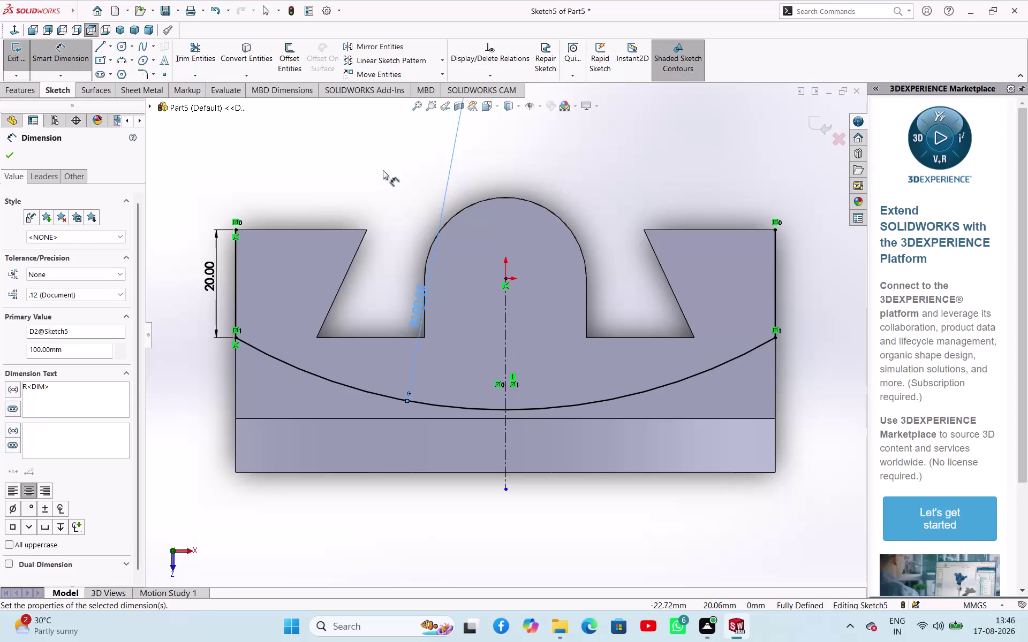
Finish placing the R100 radius dimension on the arc.
click(383, 171)
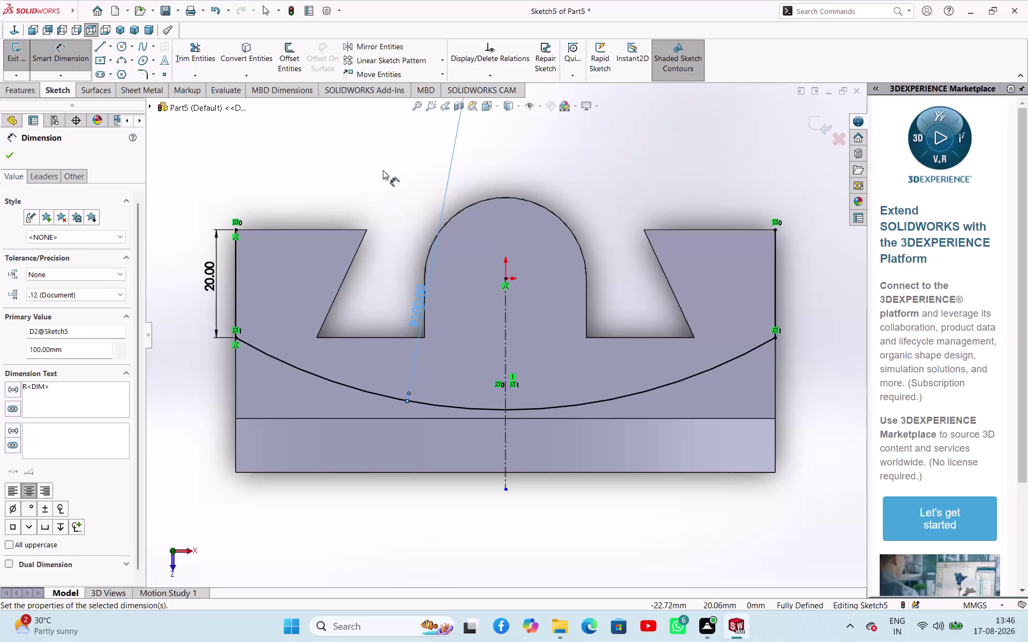
right_click(383, 170)
click(392, 201)
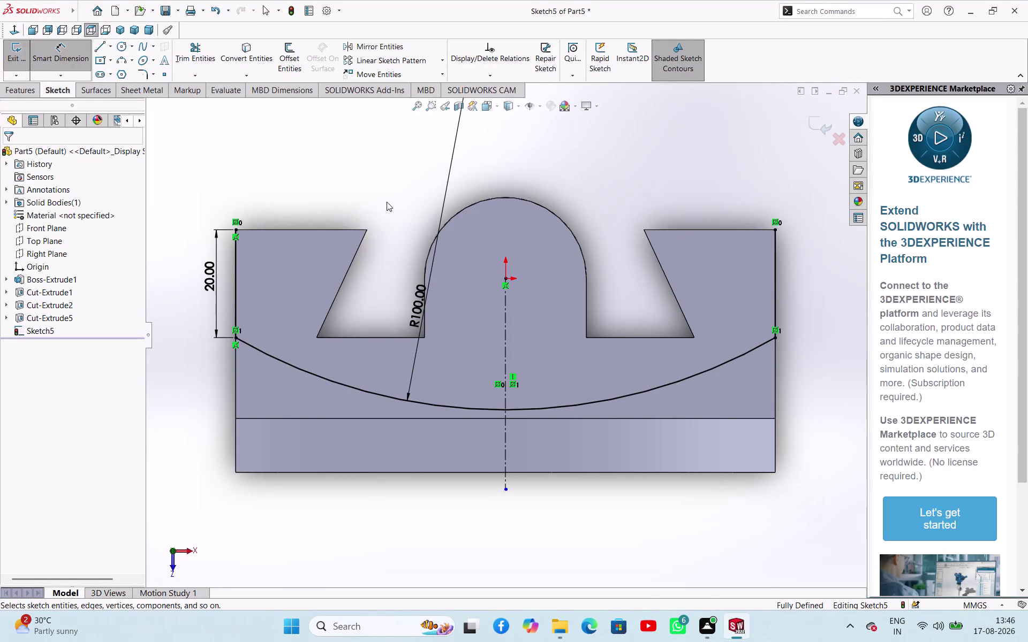
Delete the left and right 20 mm vertical side lines from the arc sketch.
click(233, 262)
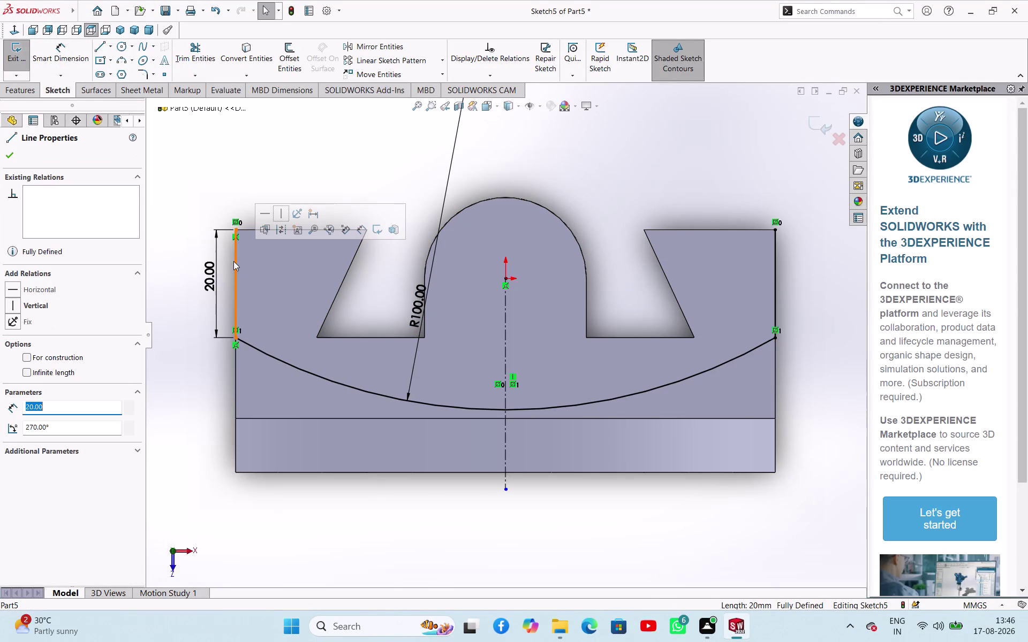
key(Delete)
key(Return)
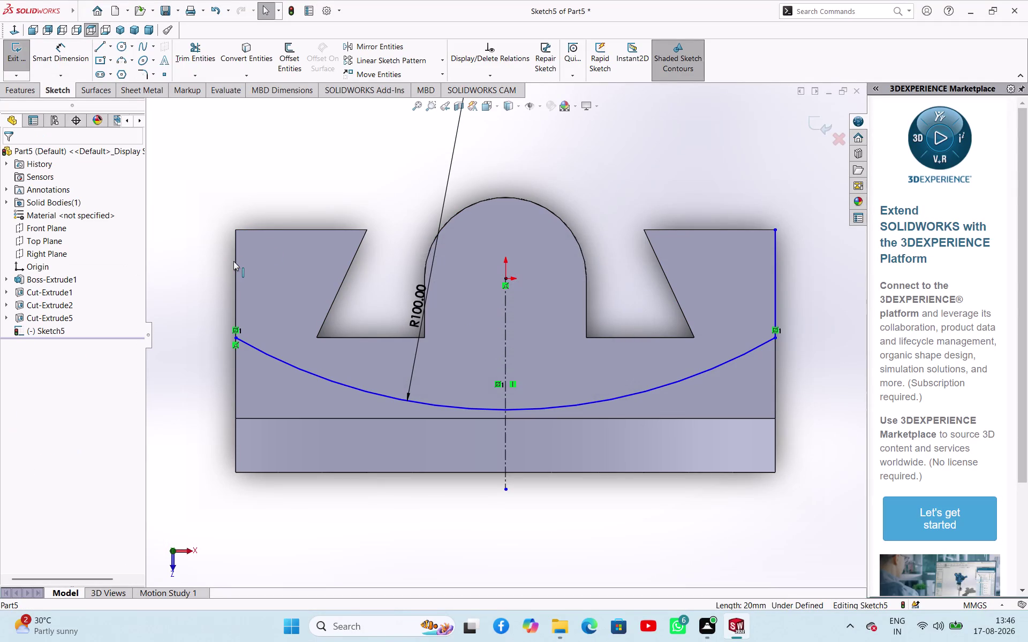
click(776, 296)
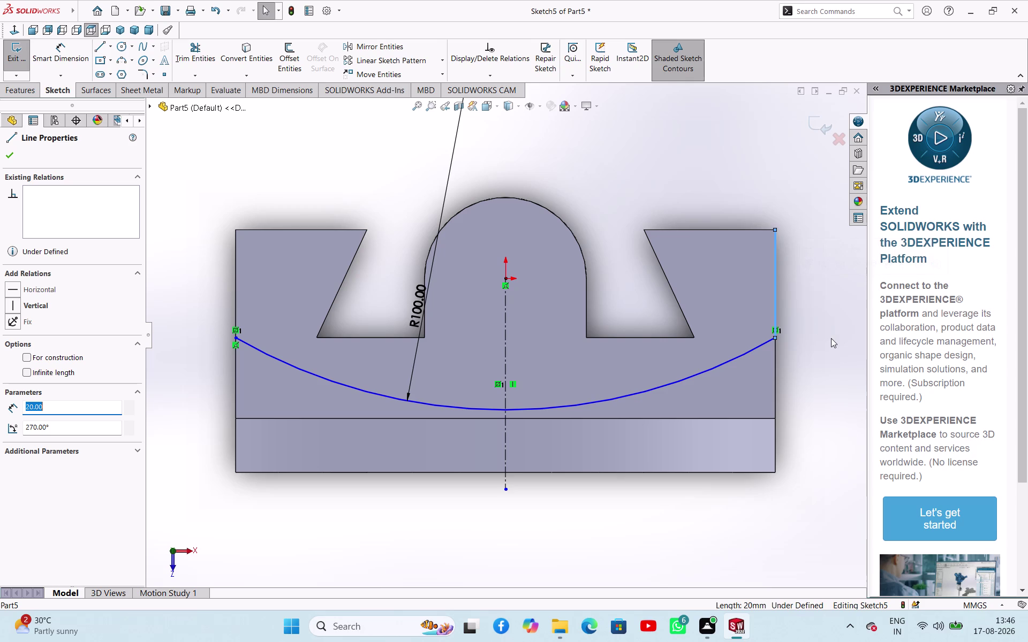
key(Delete)
key(Return)
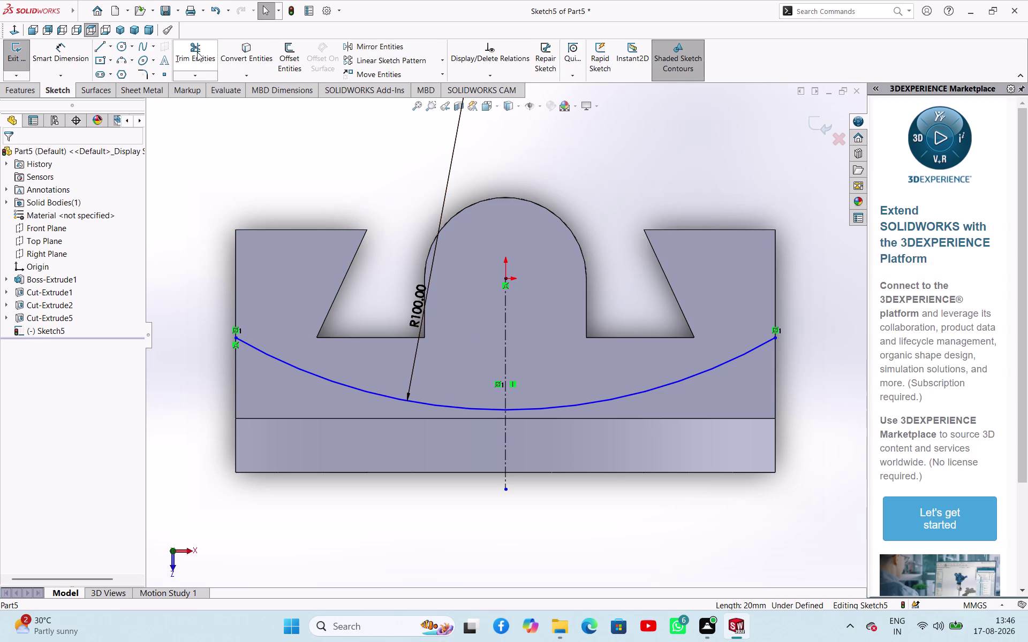
click(188, 66)
click(248, 55)
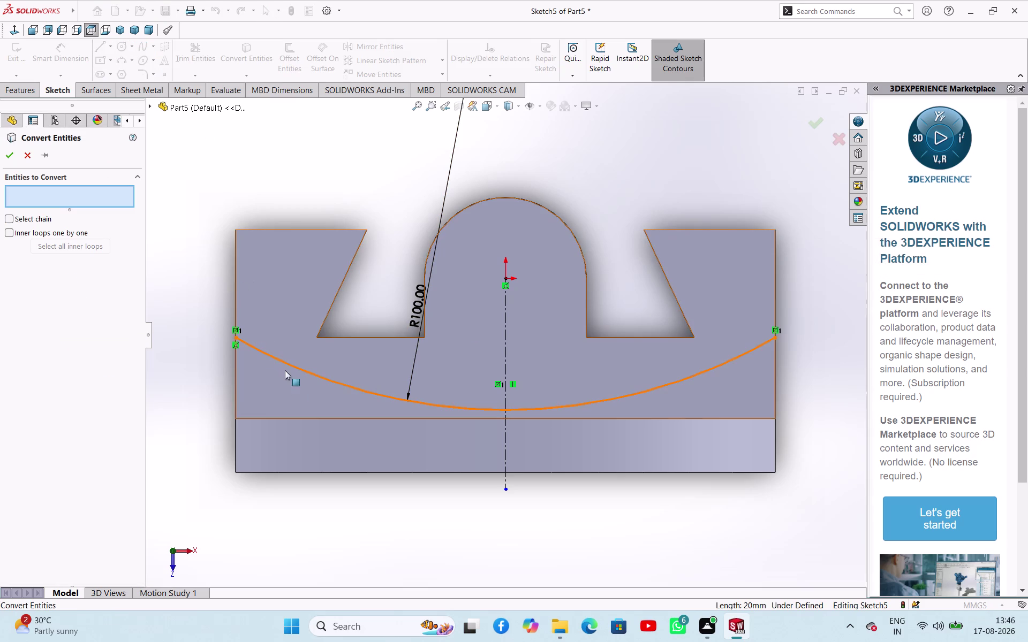
Convert the part's bottom, left and right edges into sketch lines.
click(300, 419)
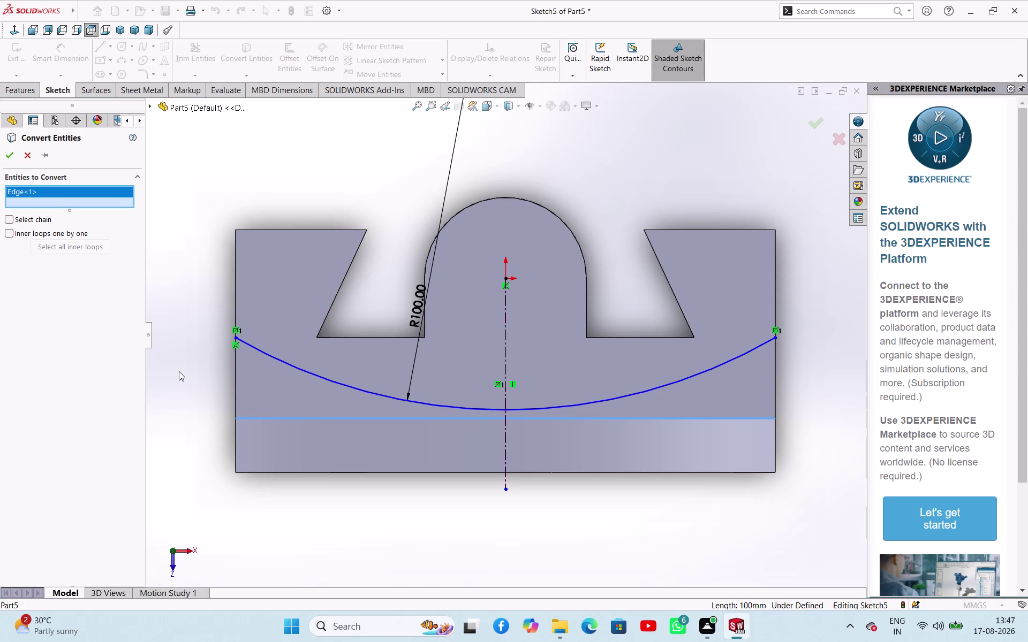
click(237, 388)
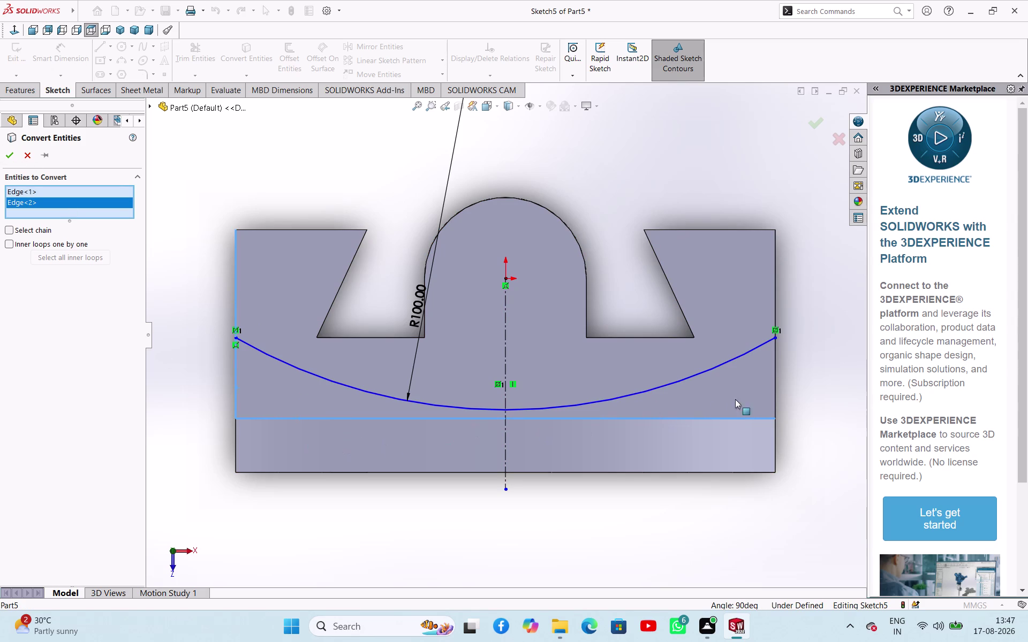
click(776, 394)
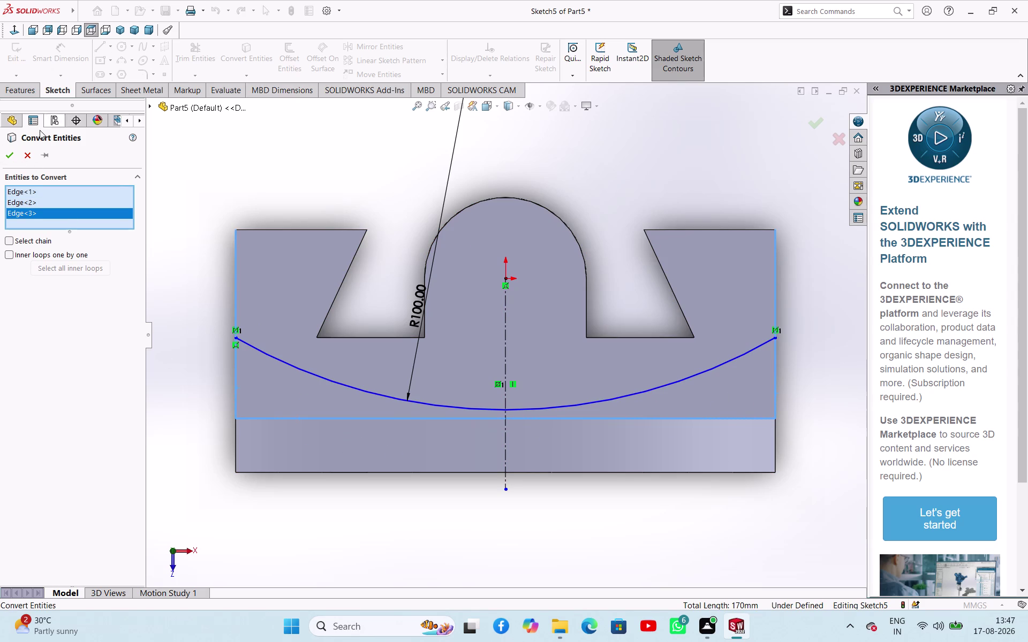
click(16, 159)
Trim the side lines above the R100 arc and exit the sketch.
click(200, 57)
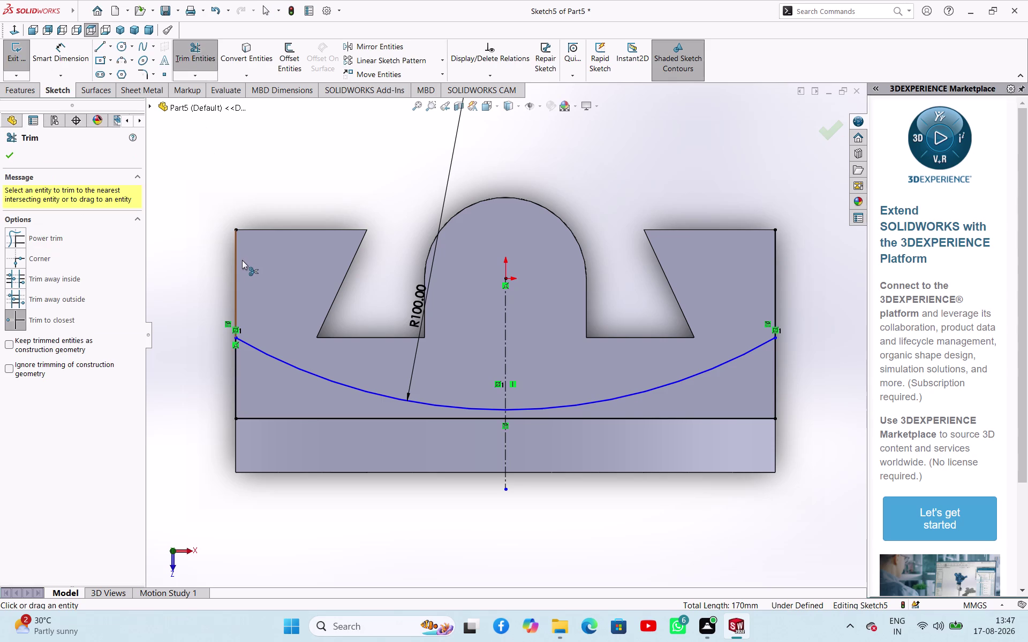
click(234, 260)
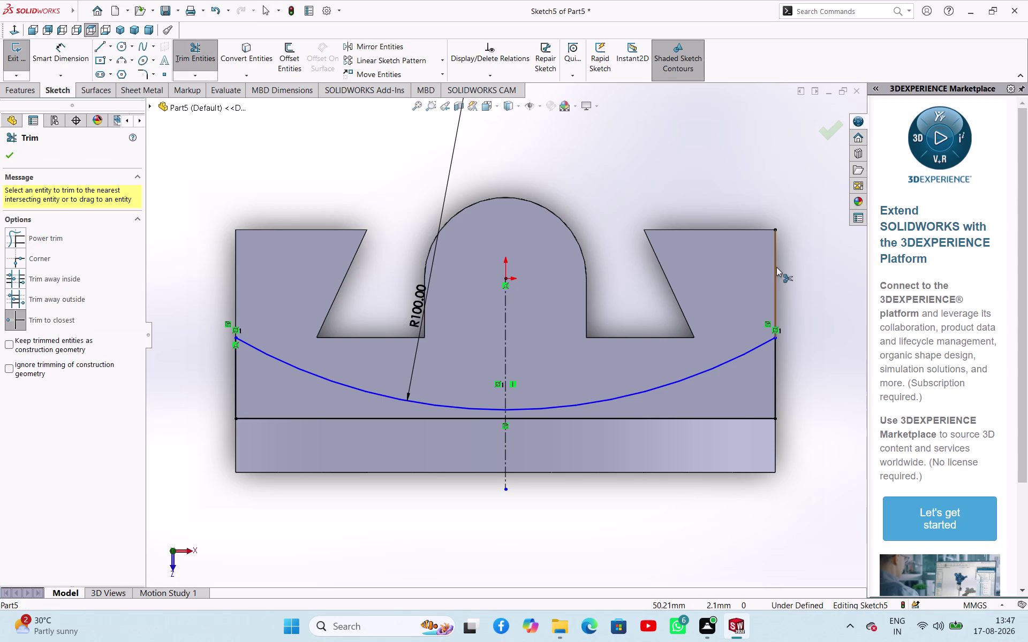
click(777, 267)
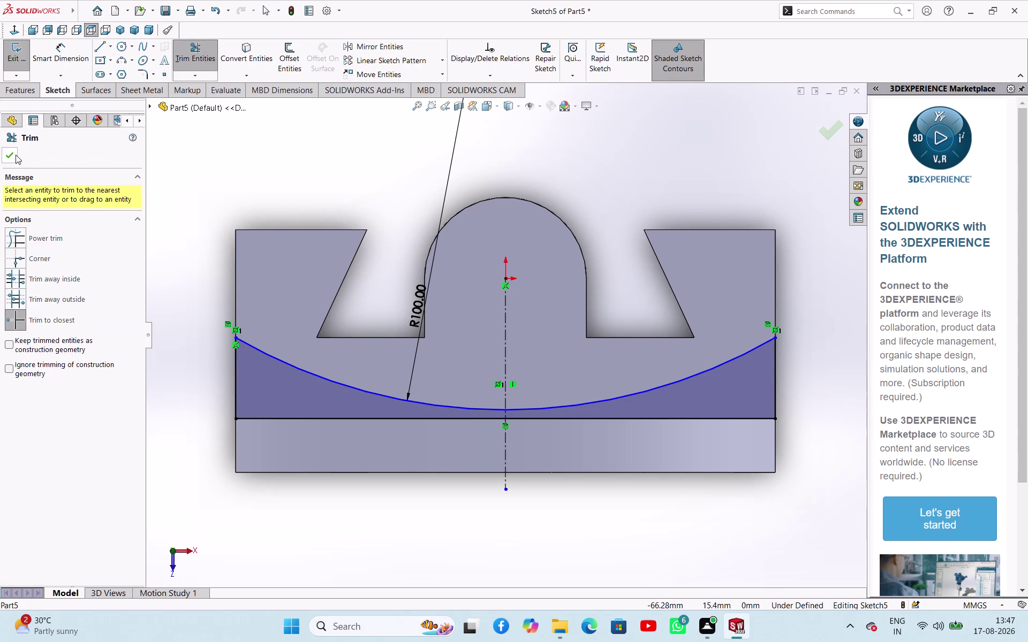
click(15, 155)
scroll(up, 3)
middle_drag(226, 201, 219, 163)
click(27, 58)
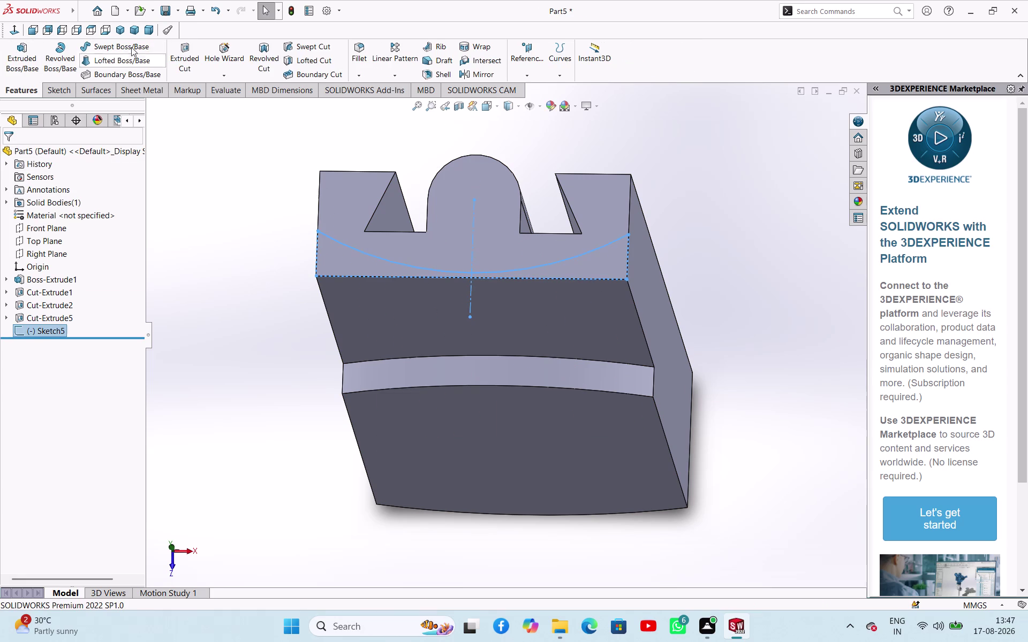
Attempt a cut ending at an offset from the curved band face, then restart the cut.
click(177, 52)
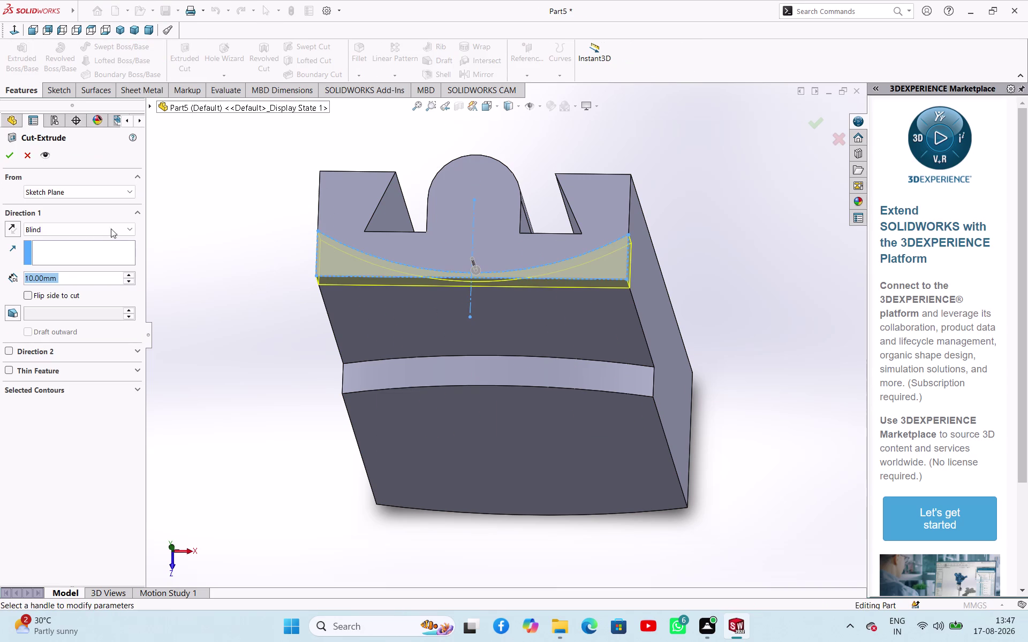
click(82, 228)
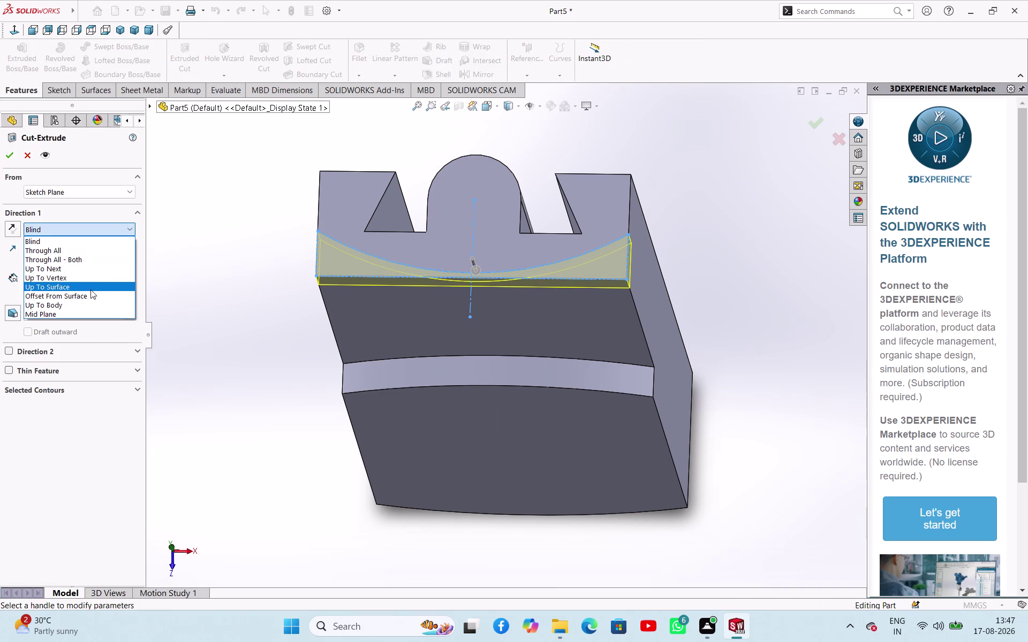
click(90, 293)
click(475, 378)
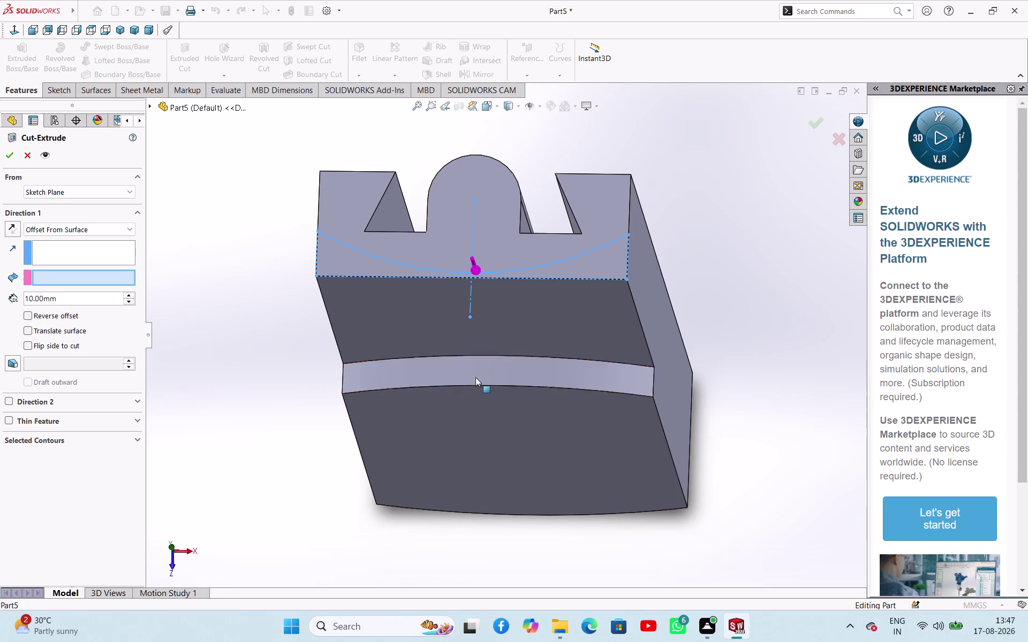
click(11, 155)
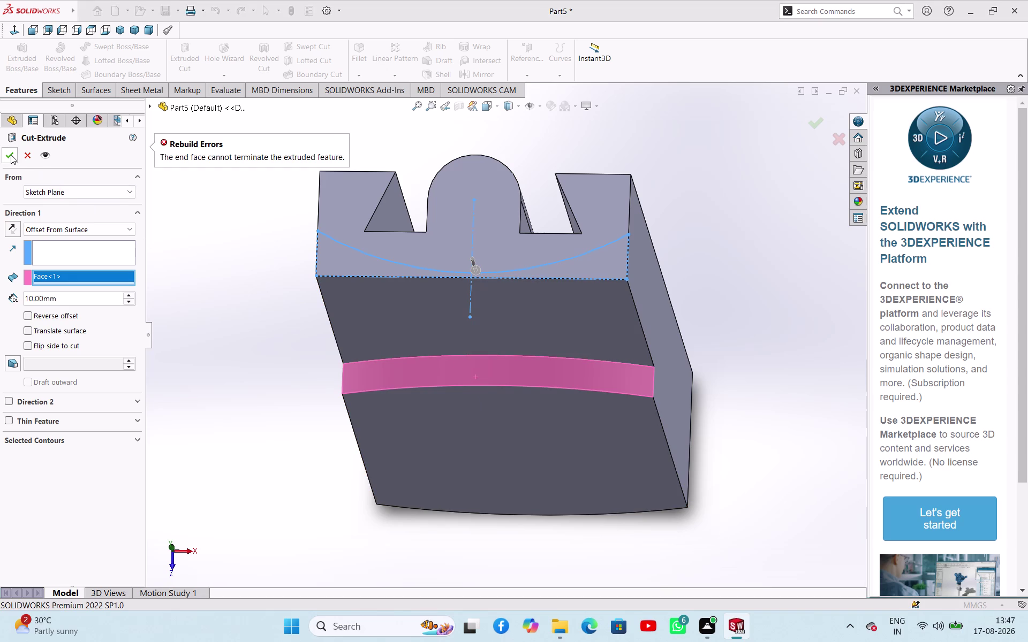
click(31, 158)
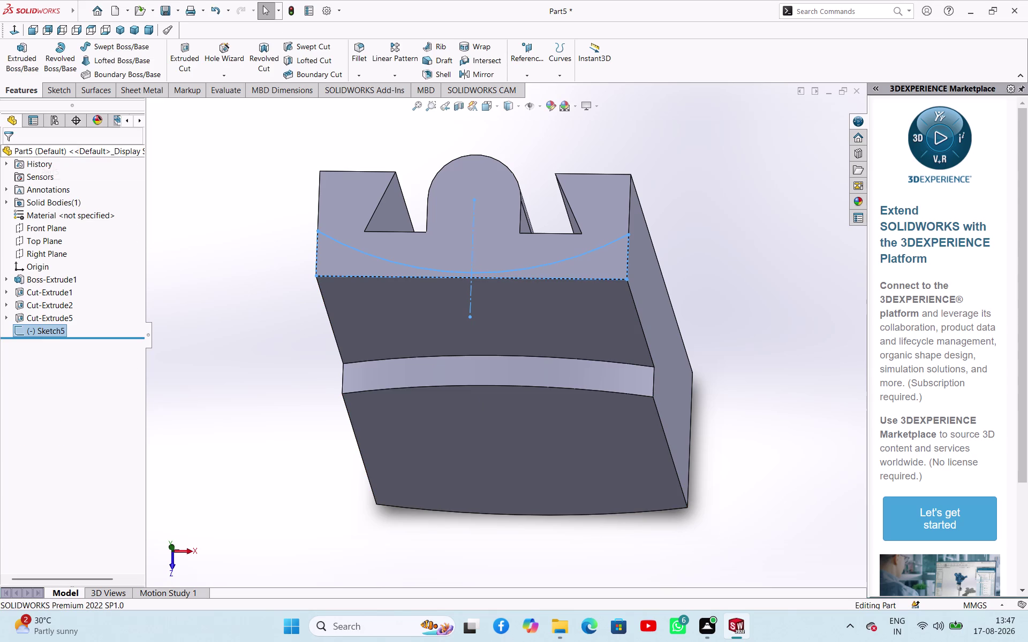
click(183, 58)
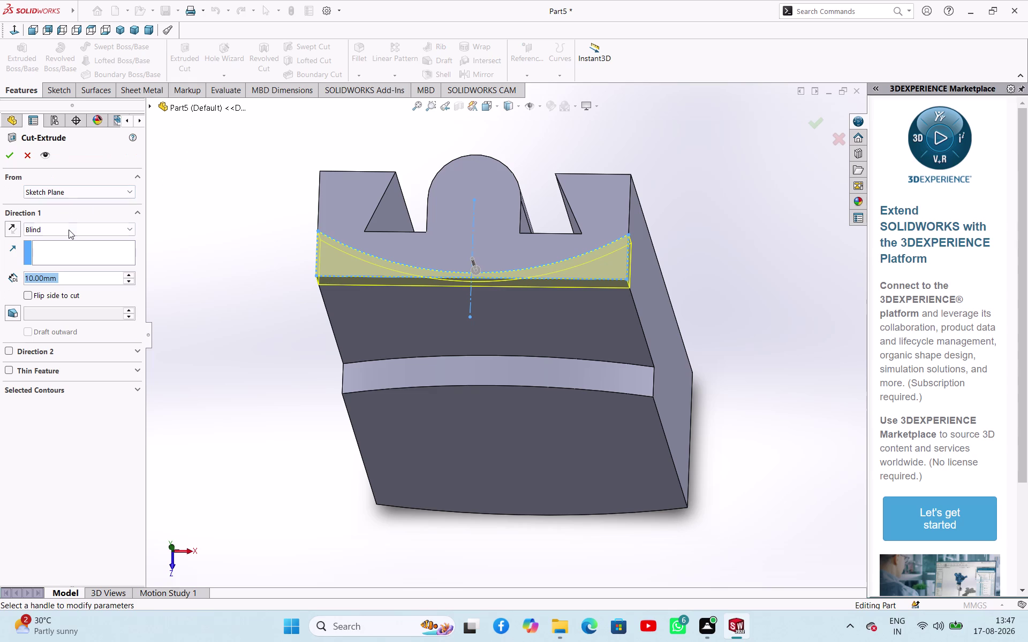
Try ending the cut Up To Surface at the face above the curved band.
click(68, 230)
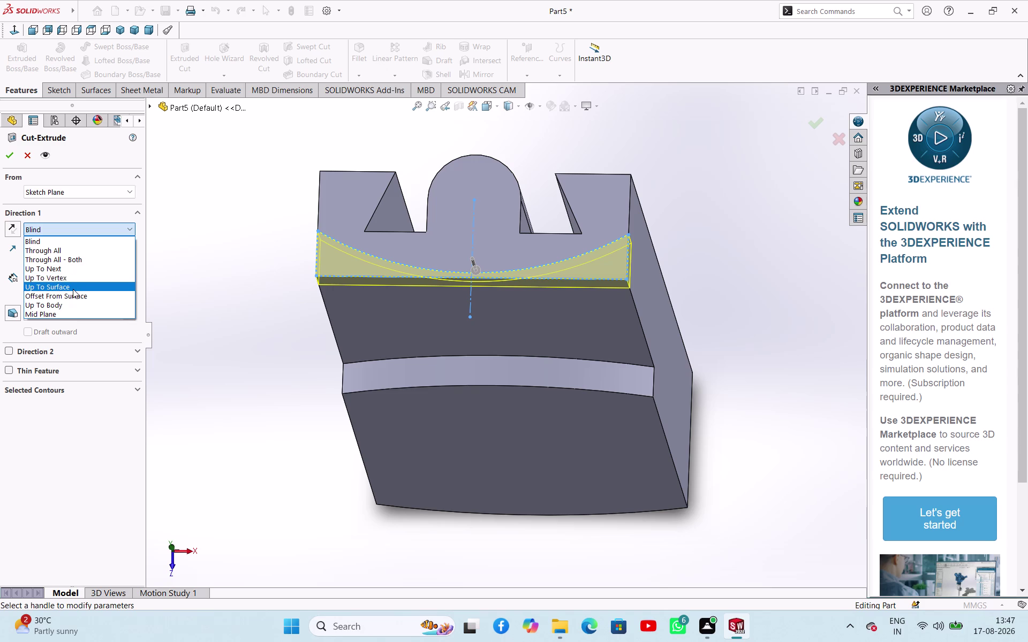
click(73, 289)
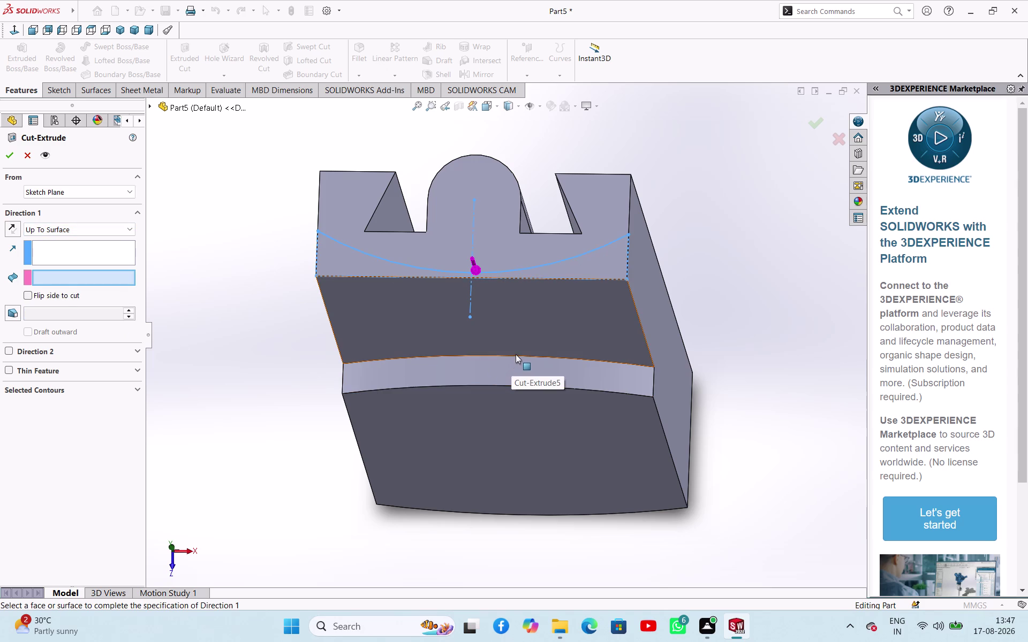
scroll(down, 3)
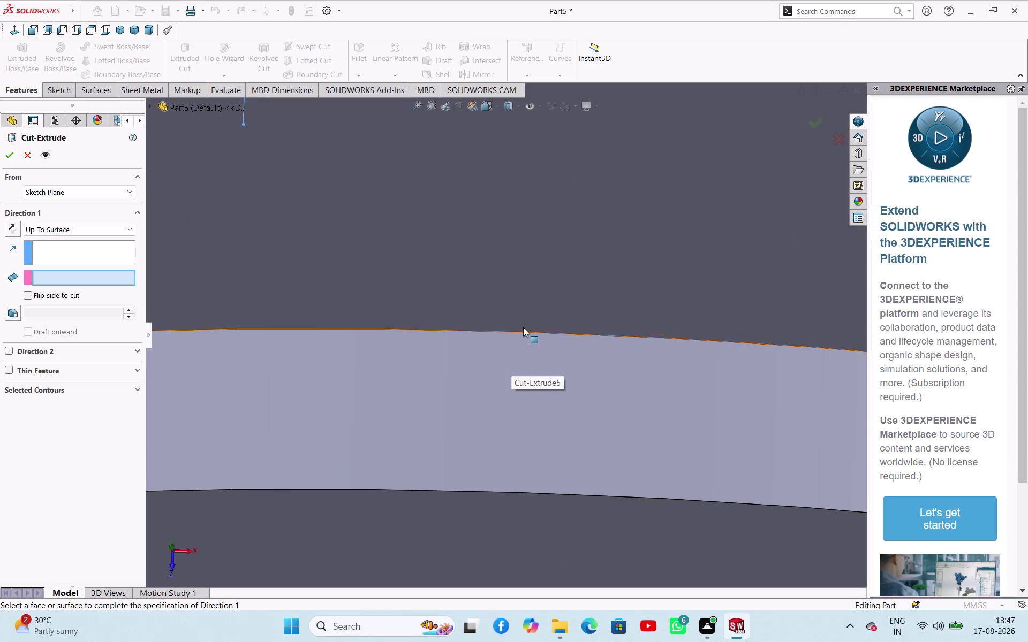
scroll(down, 3)
scroll(up, 3)
scroll(up, 3)
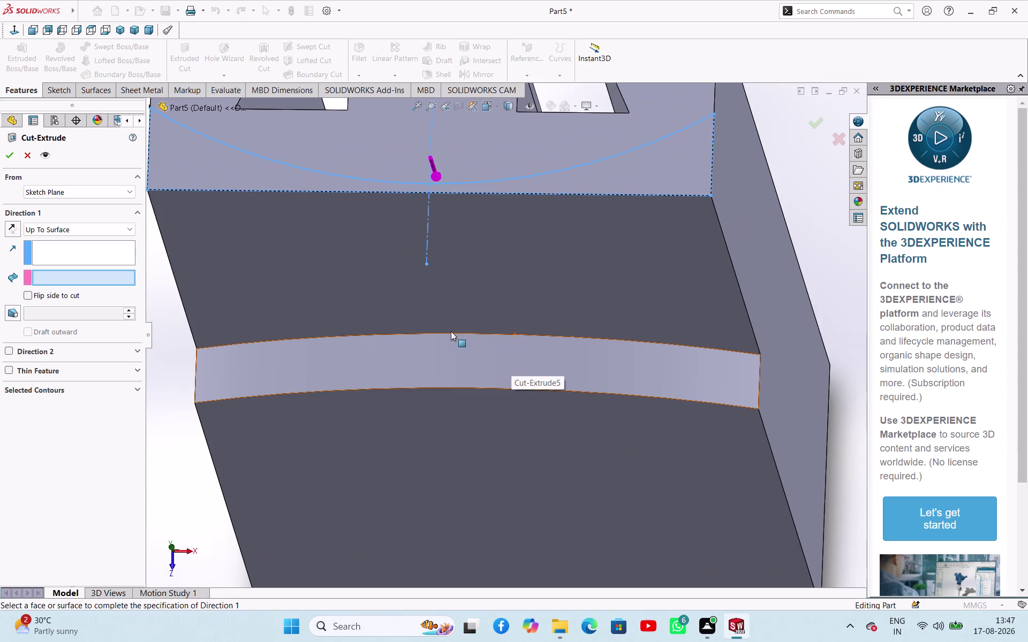
click(451, 331)
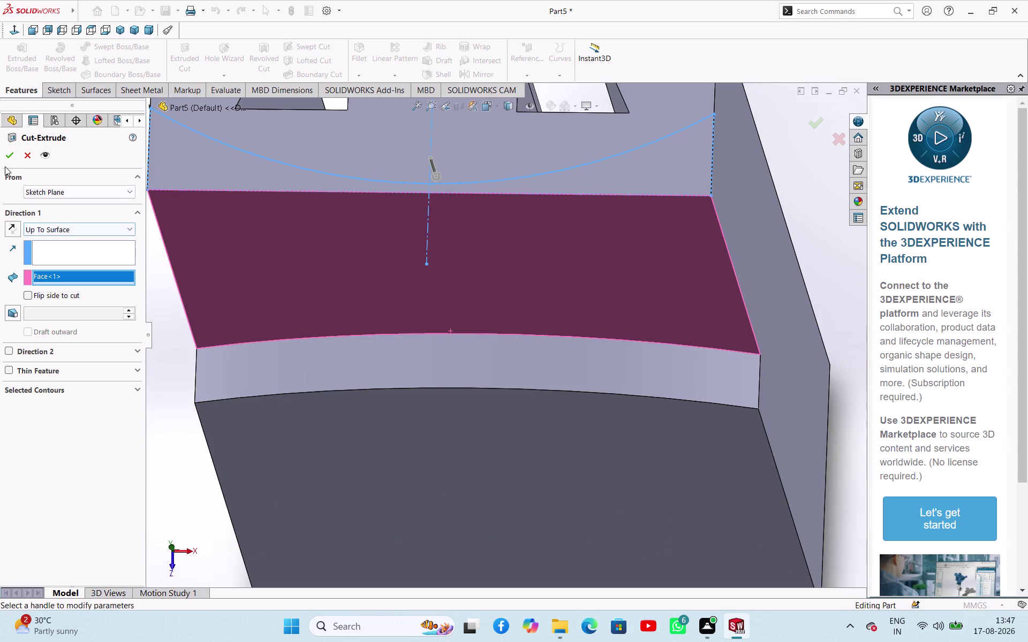
click(4, 156)
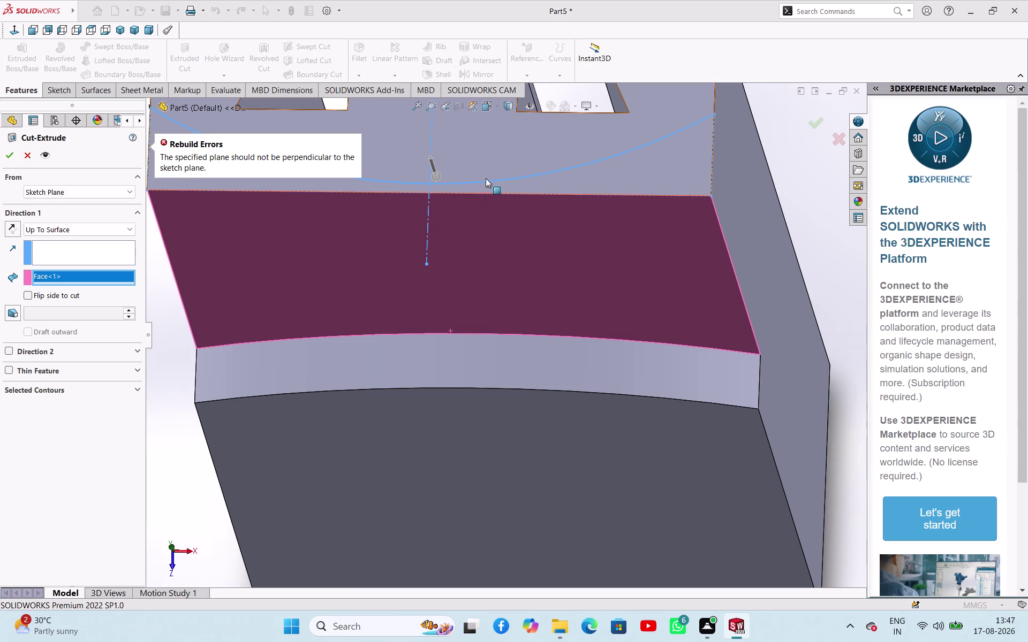
Clear the chosen end face and cancel the extruded cut.
click(486, 178)
click(517, 184)
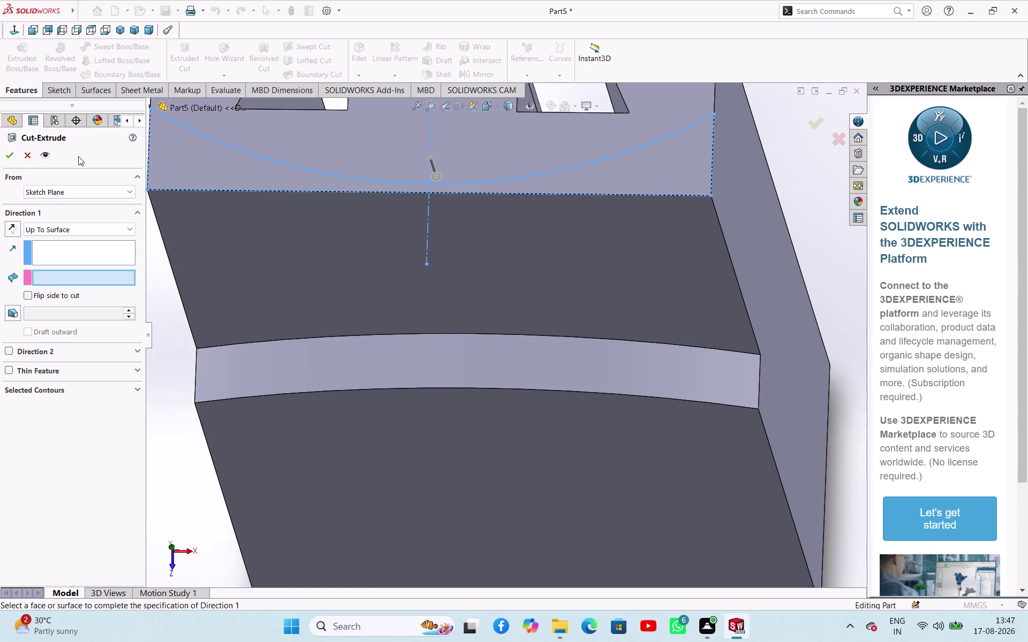
click(27, 153)
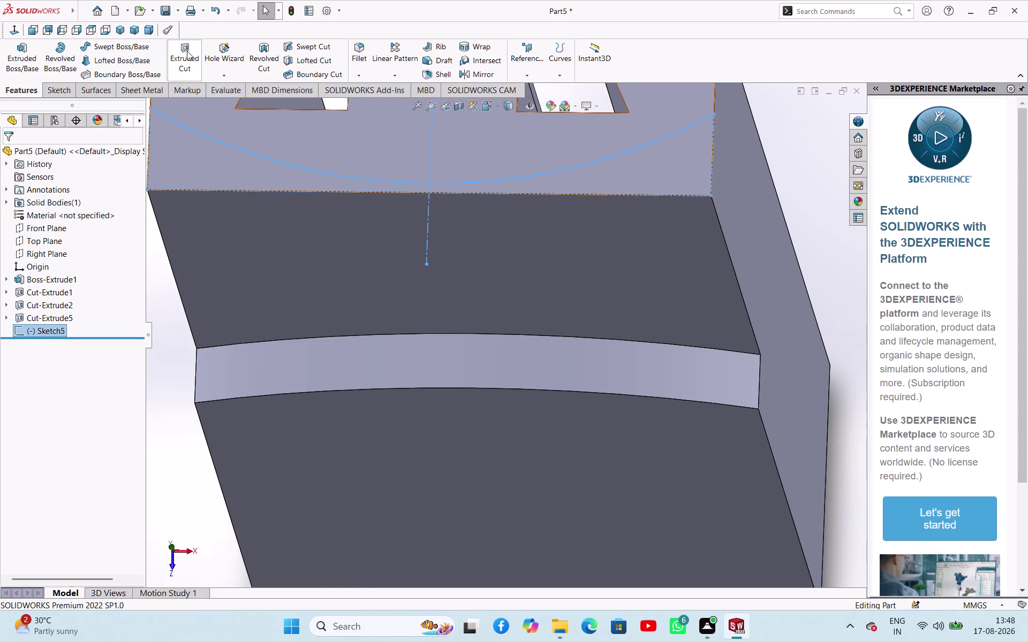
Cut the arc sketch as a 69 mm blind extruded cut, Cut-Extrude8.
click(186, 49)
scroll(up, 3)
middle_drag(470, 315, 508, 317)
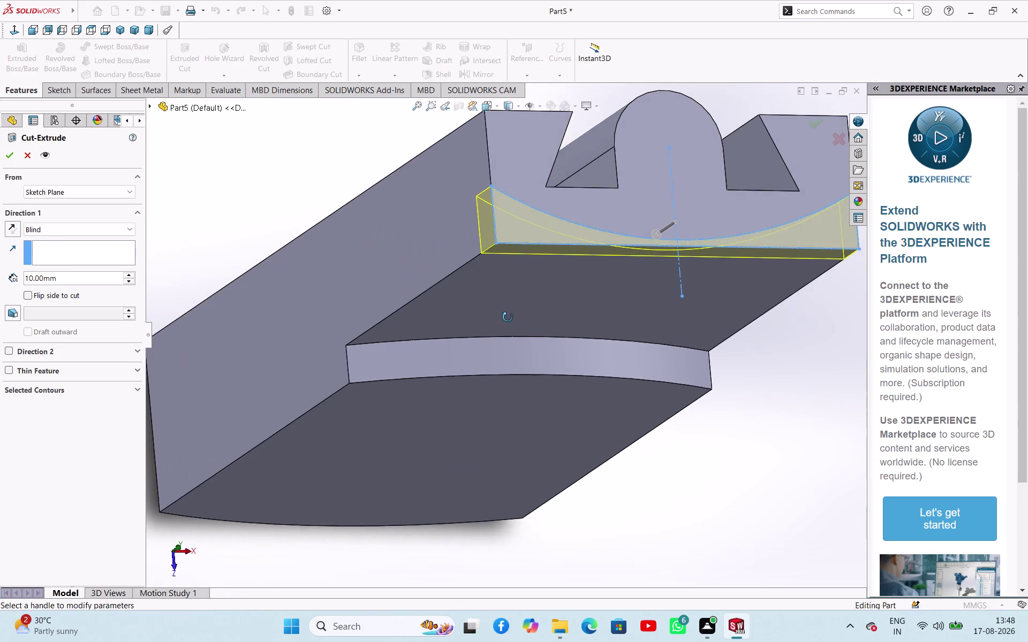
middle_drag(507, 318, 495, 279)
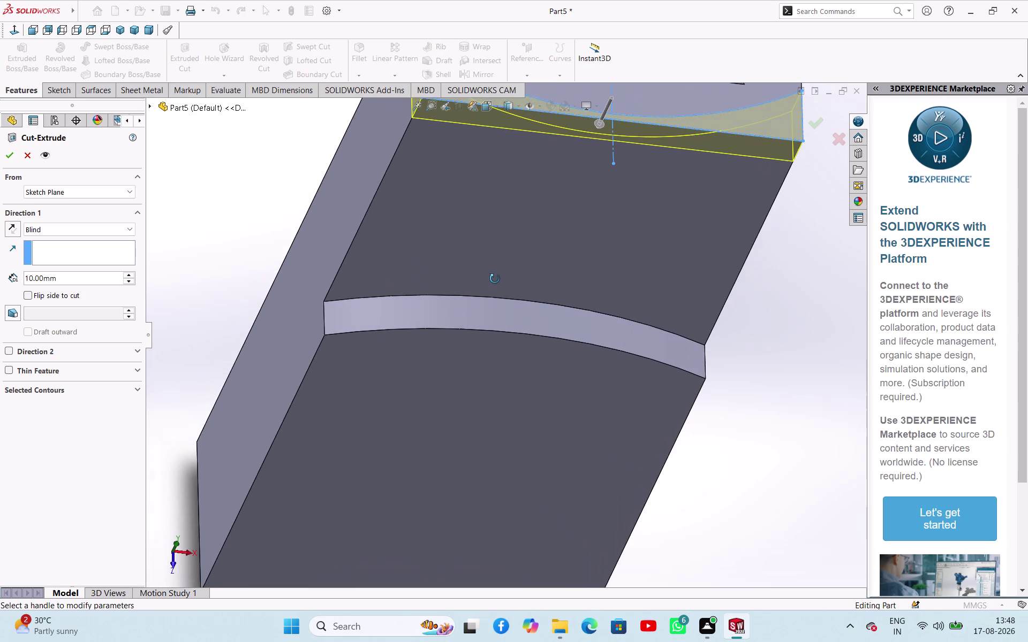
middle_drag(495, 279, 473, 286)
drag(485, 144, 474, 246)
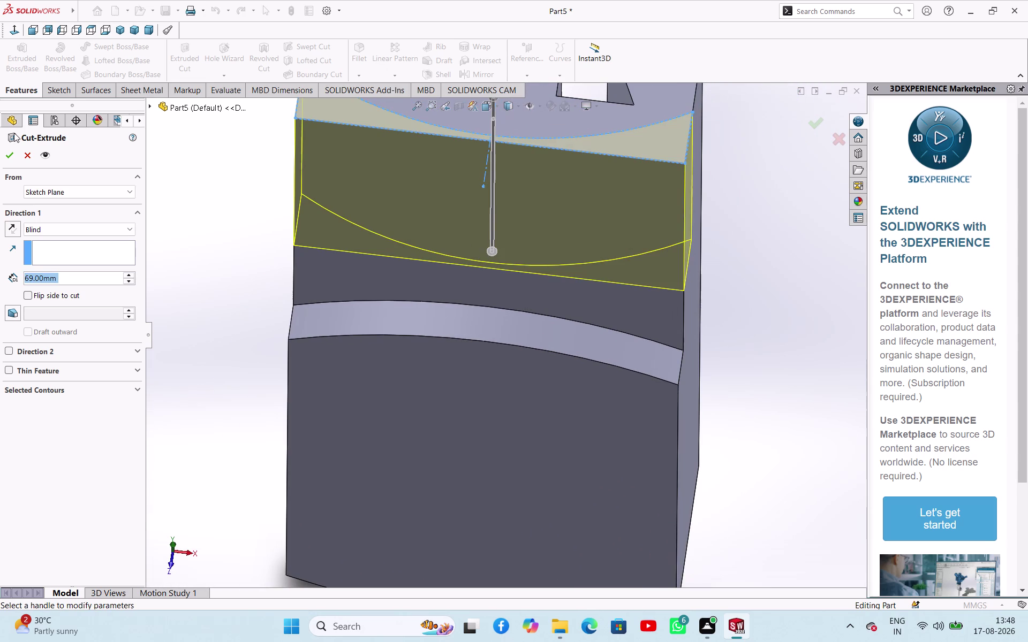
click(7, 156)
click(239, 232)
middle_drag(255, 207, 281, 201)
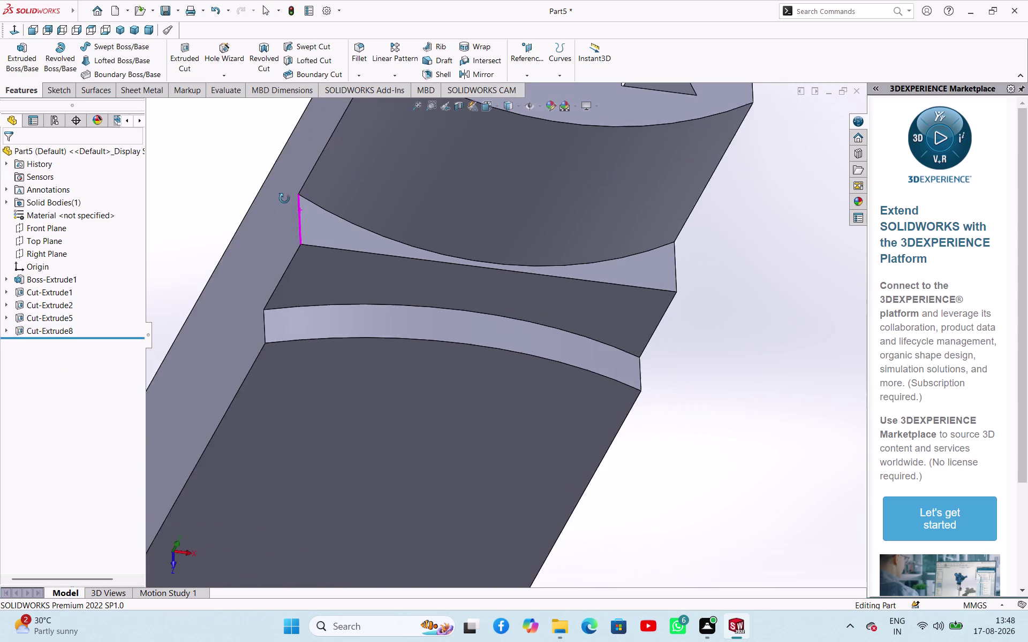
Select Cut-Extrude8 in the feature tree and choose Edit Feature.
middle_drag(281, 200, 331, 159)
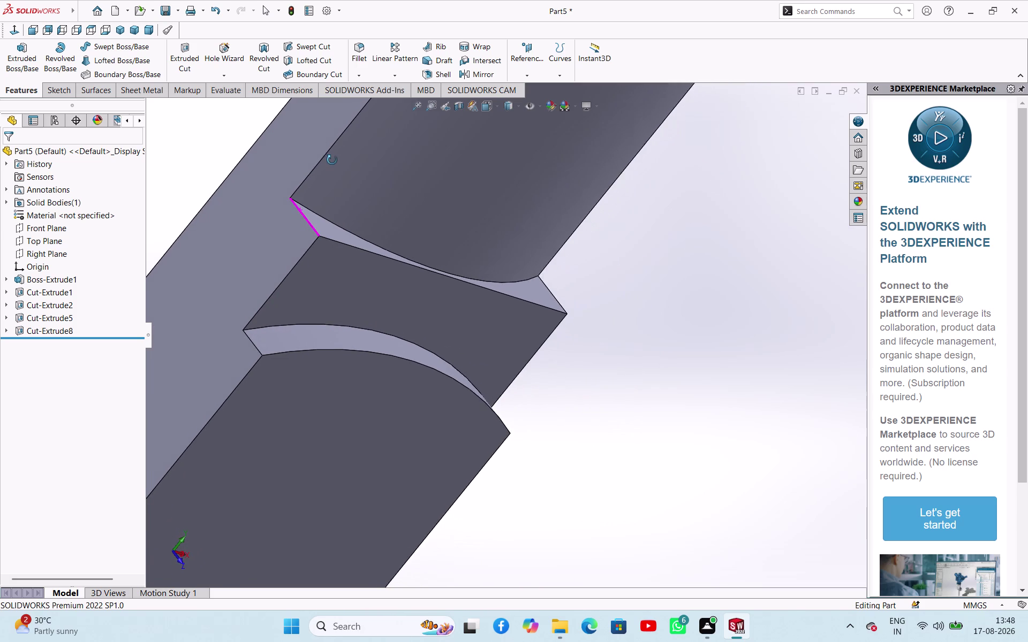
middle_drag(331, 159, 246, 218)
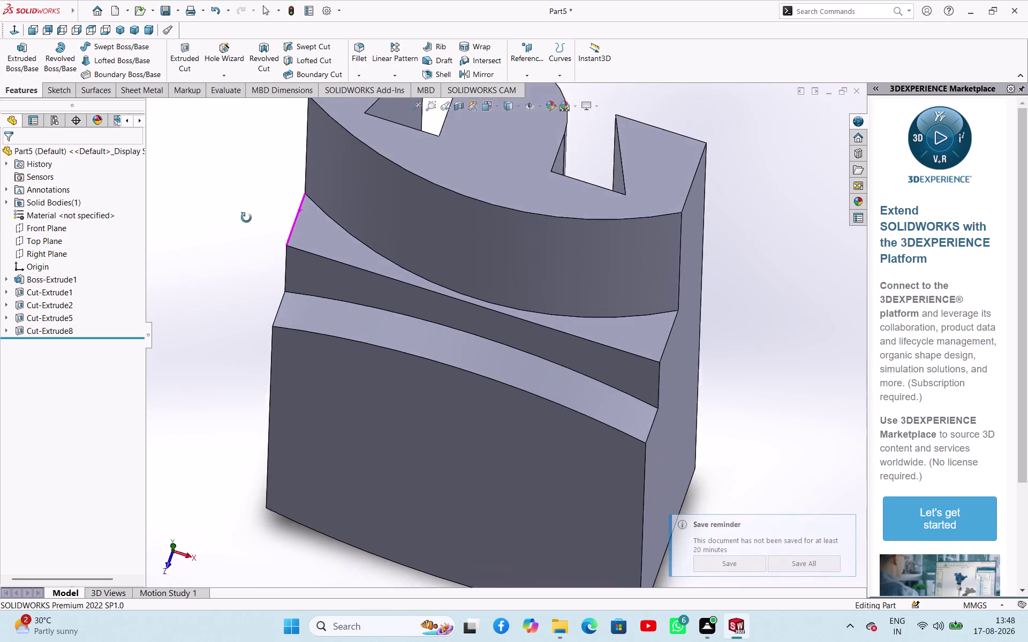
middle_drag(247, 218, 275, 177)
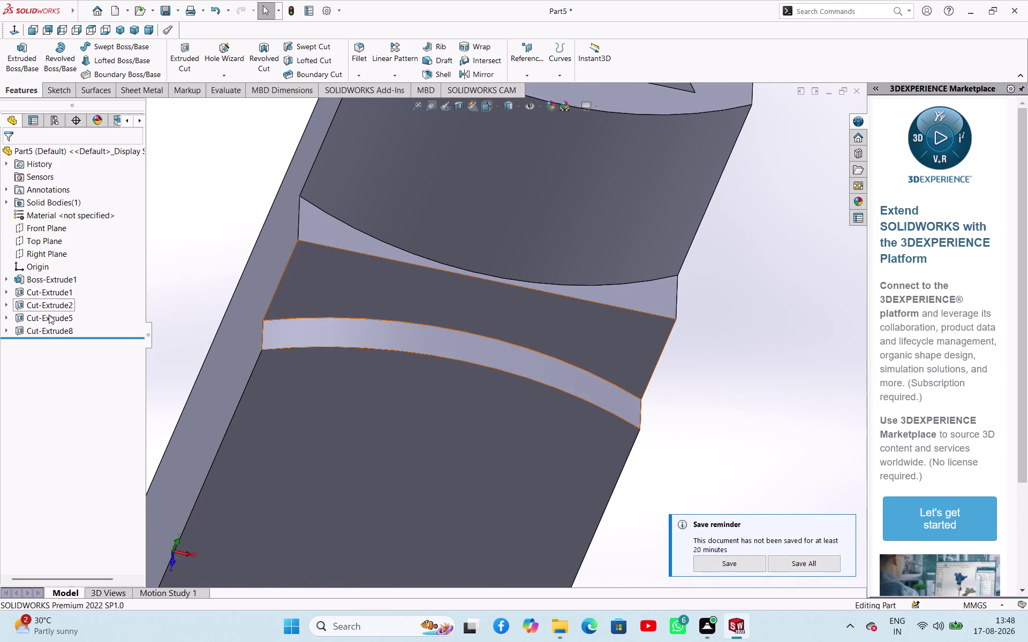
click(51, 330)
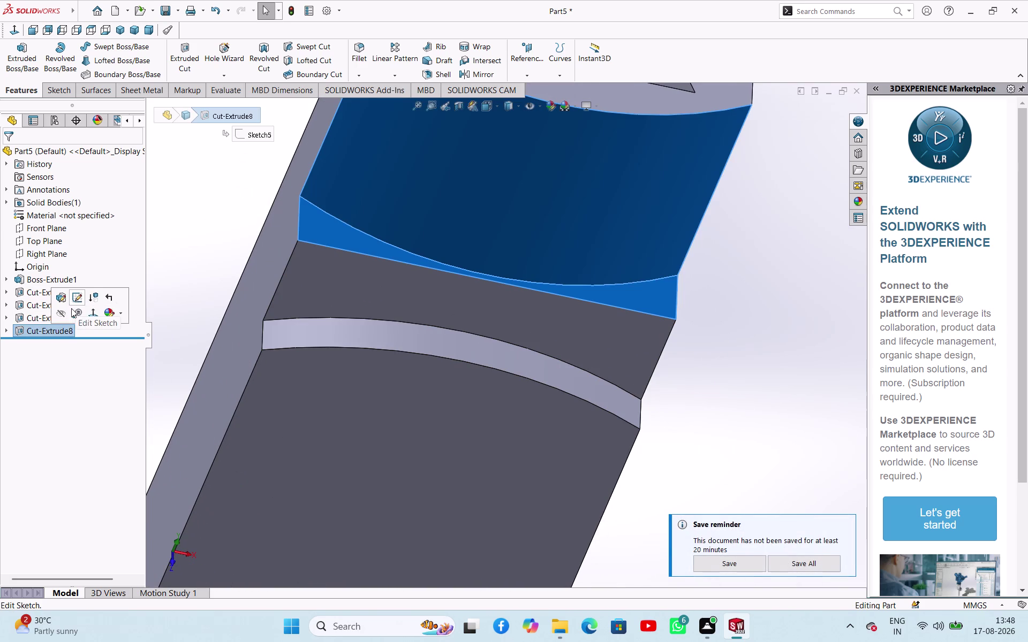
click(65, 299)
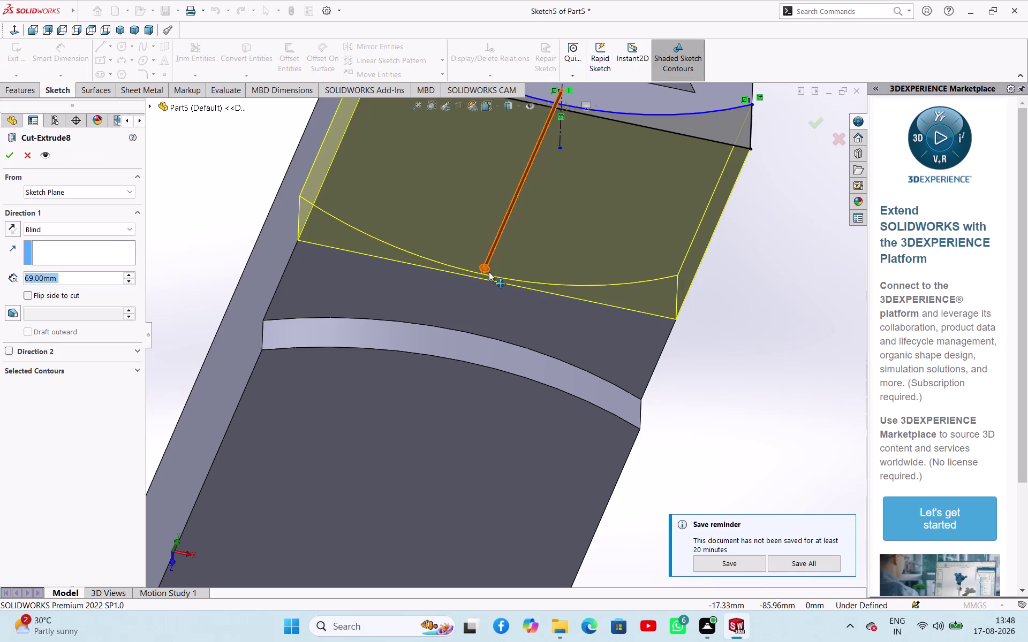
Change the Cut-Extrude8 depth to 90 mm and inspect the deeper cut.
drag(489, 271, 462, 314)
click(13, 152)
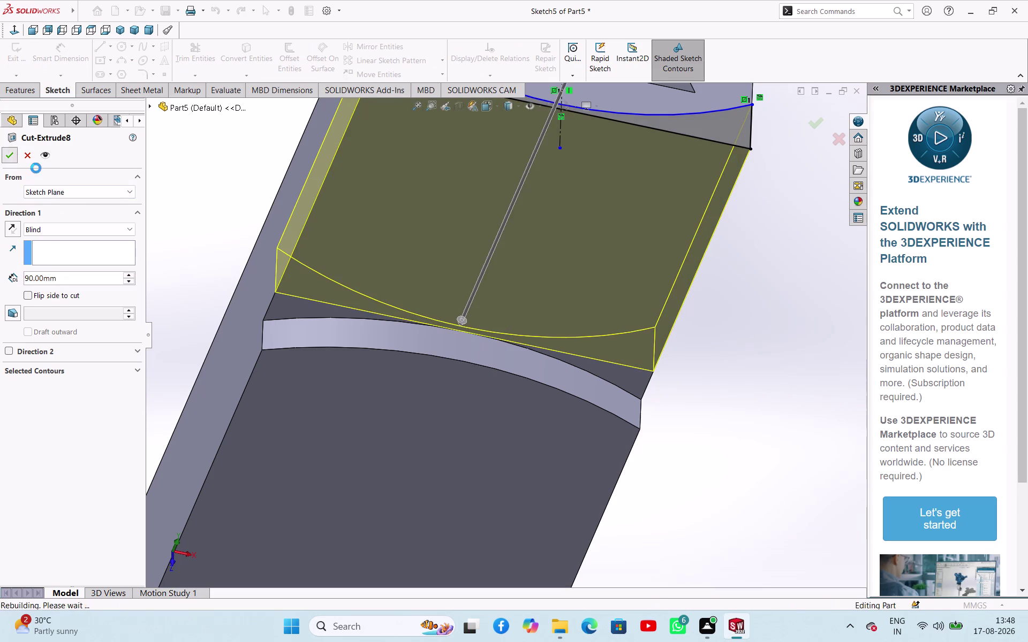
middle_drag(492, 301, 442, 240)
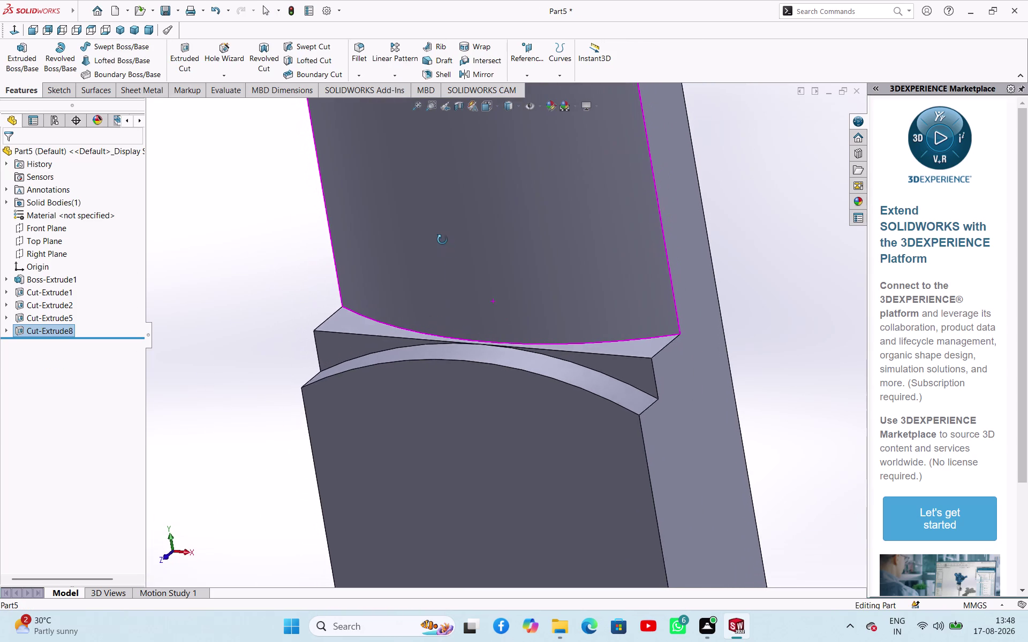
middle_drag(442, 240, 438, 269)
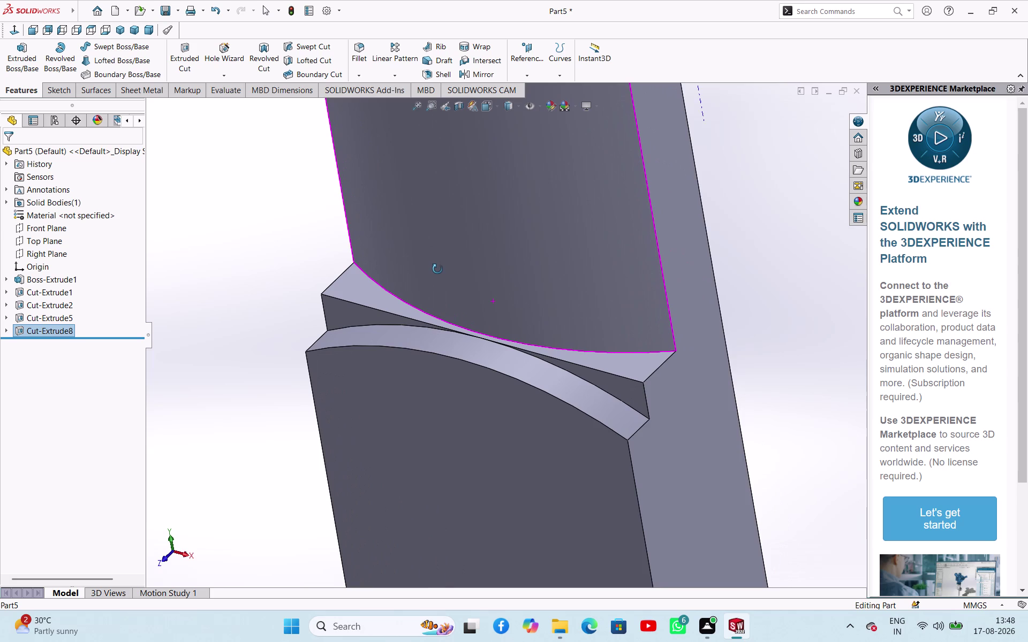
middle_drag(438, 270, 437, 261)
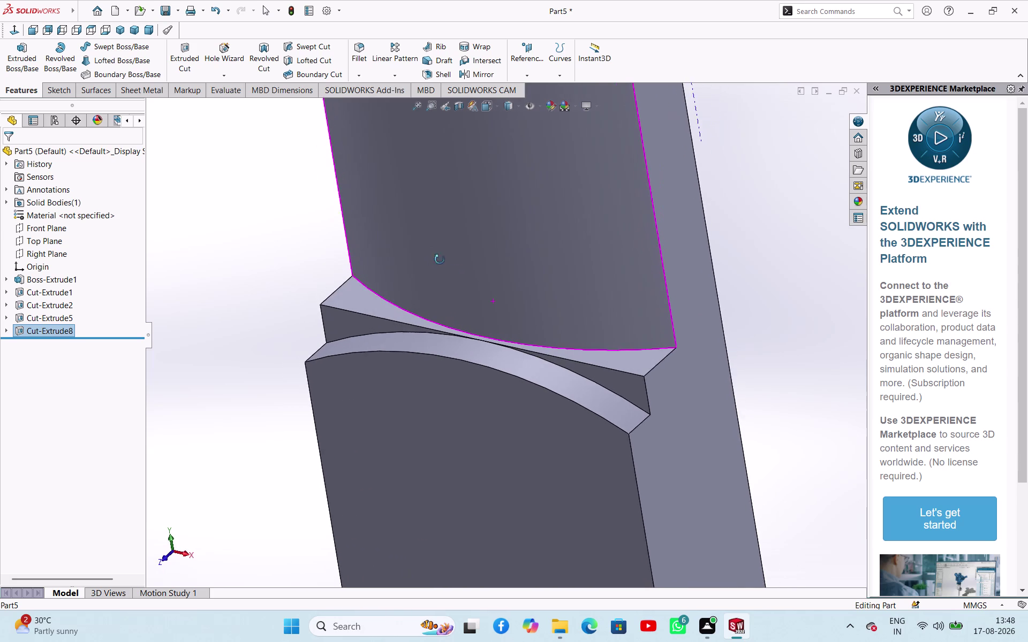
middle_drag(437, 261, 451, 257)
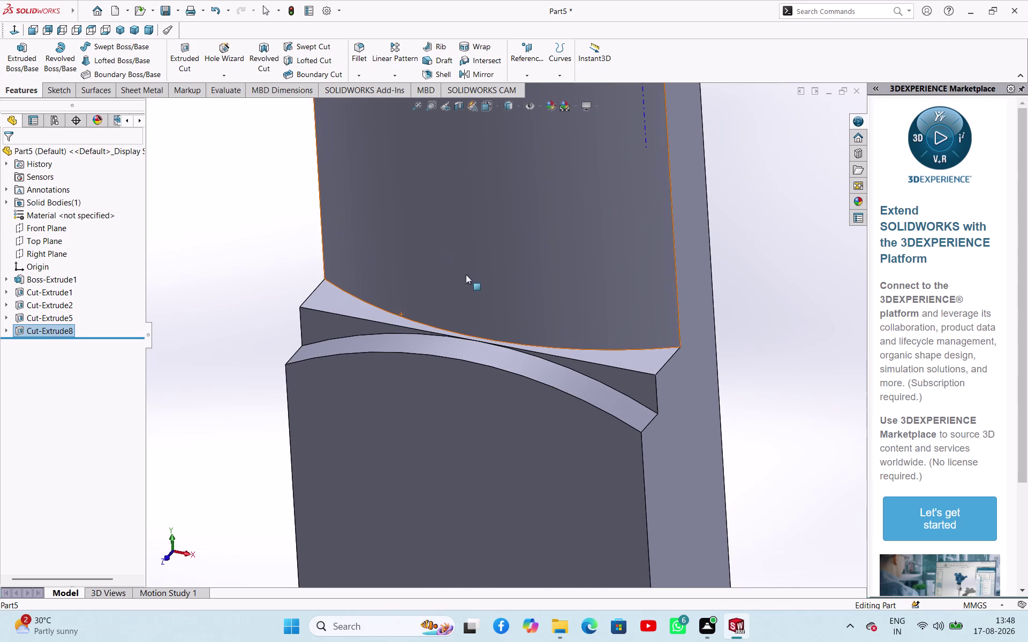
middle_drag(813, 370, 762, 374)
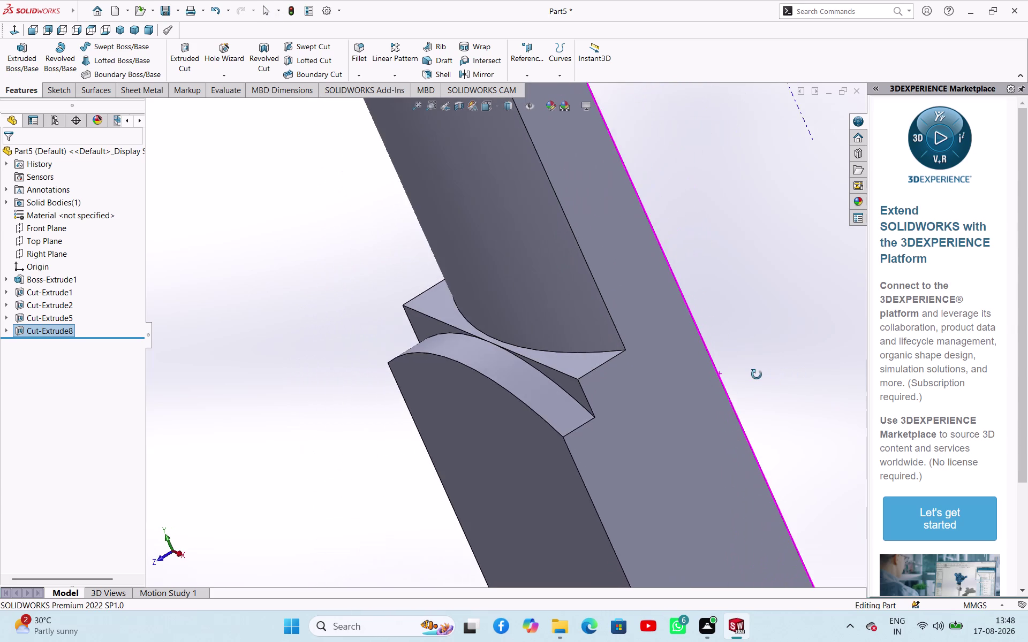
middle_drag(762, 375, 865, 408)
Select Cut-Extrude8 in the tree and reopen it with Edit Feature.
click(36, 331)
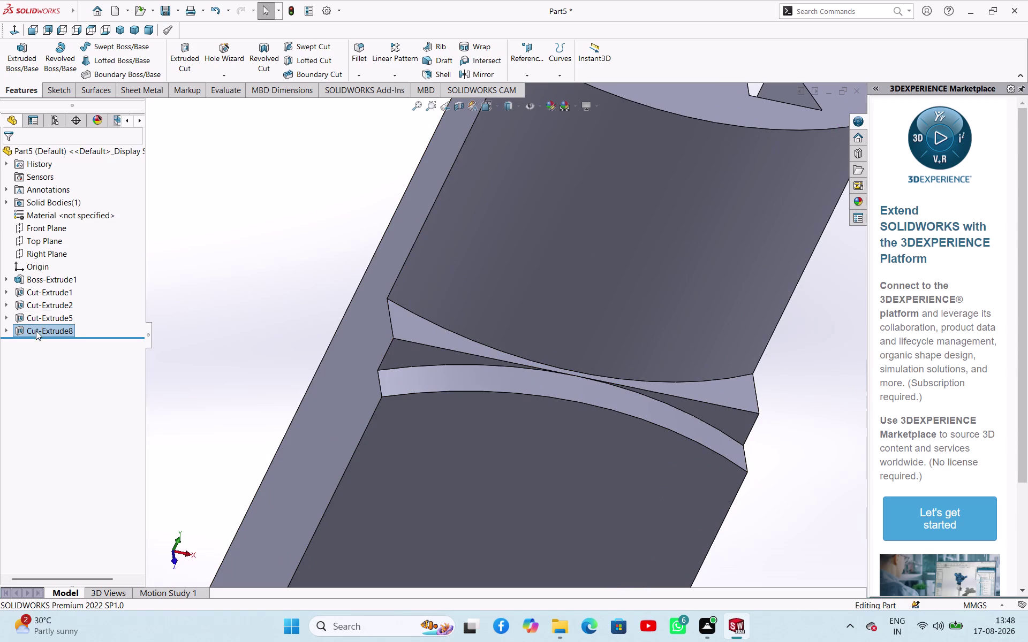
click(46, 303)
click(275, 295)
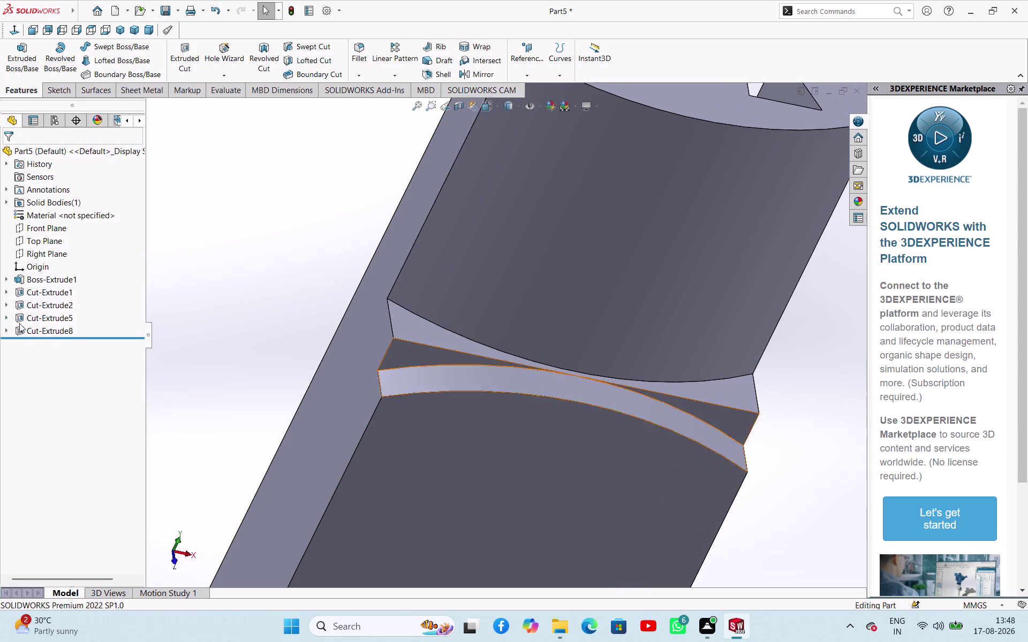
click(40, 334)
click(43, 308)
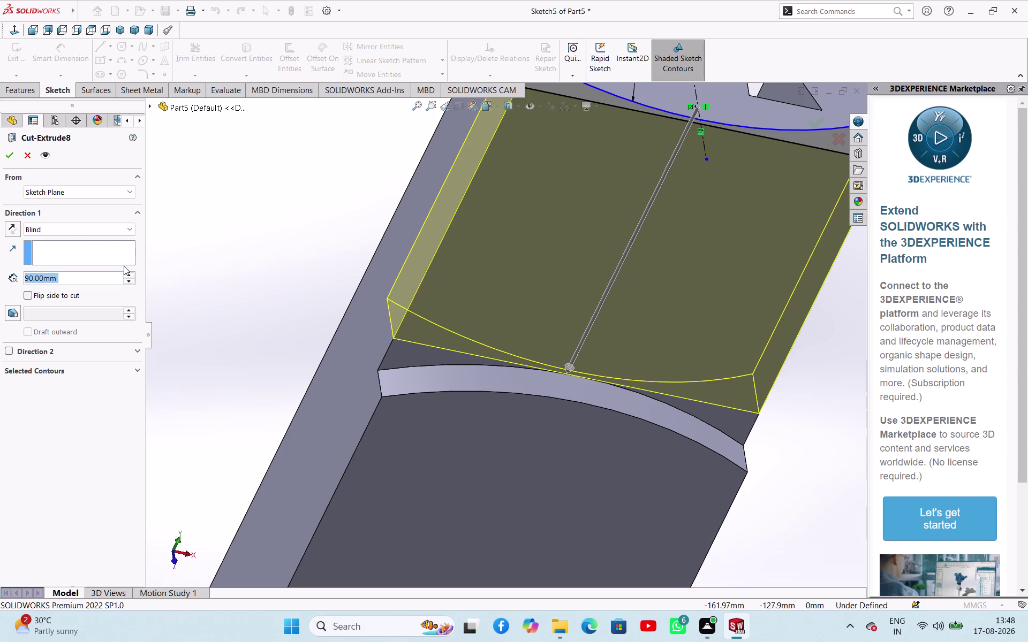
Set the cut depth to 92 mm and accept the change.
double_click(82, 276)
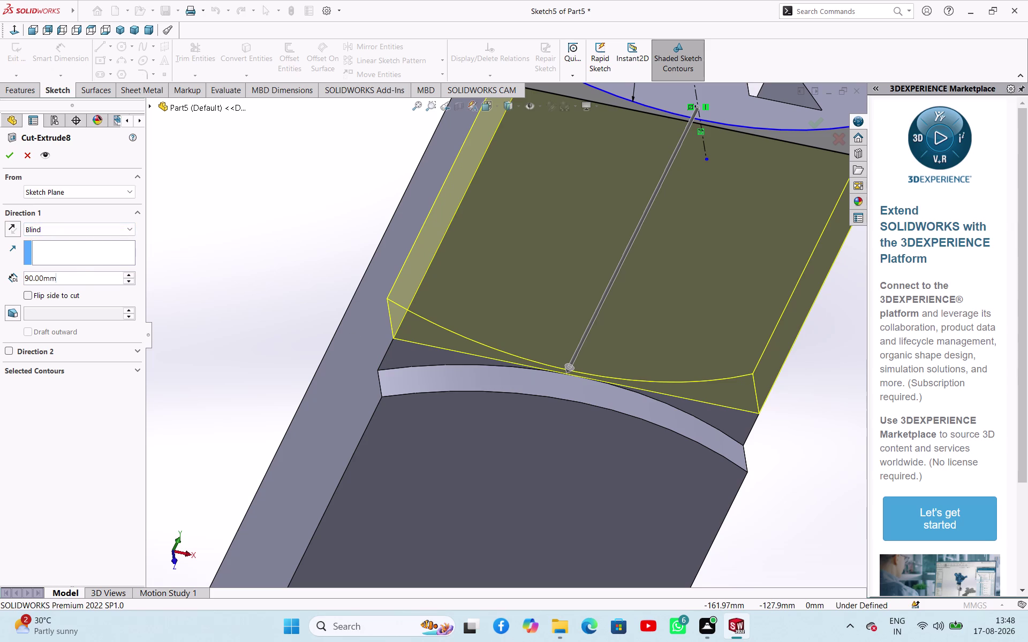
text(92)
key(Return)
click(10, 162)
click(292, 261)
middle_click(292, 262)
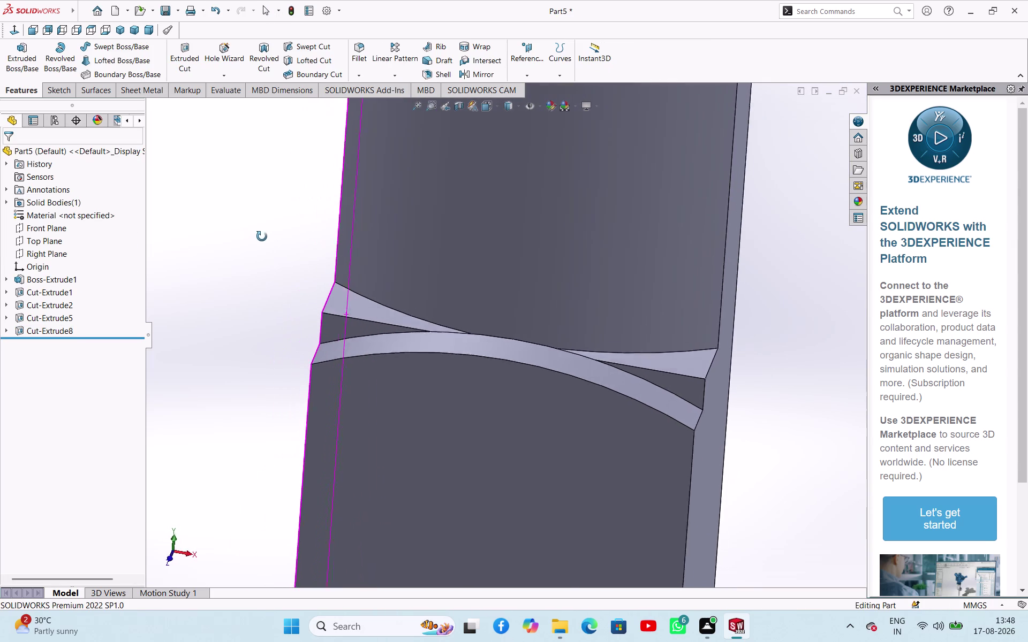
Redefine Cut-Extrude8 to end Up To Surface at the curved strip face.
click(63, 328)
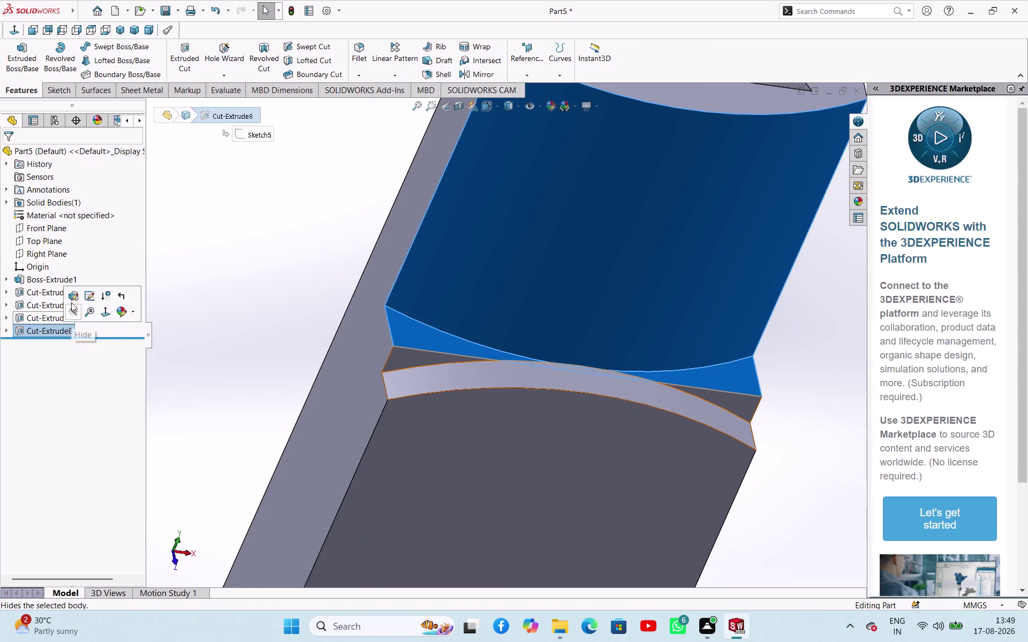
click(72, 297)
click(75, 236)
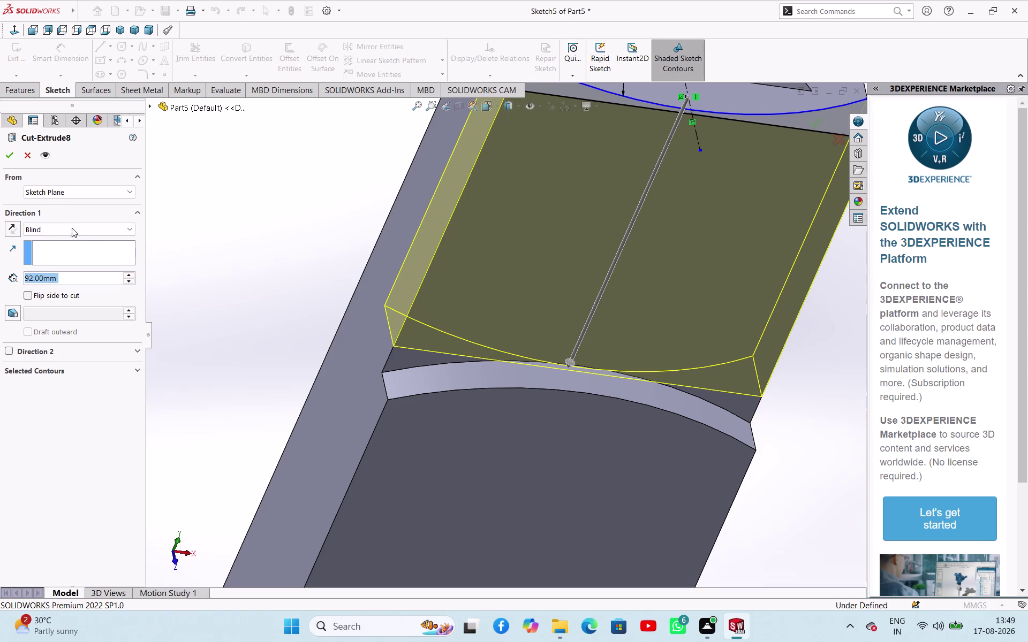
click(70, 226)
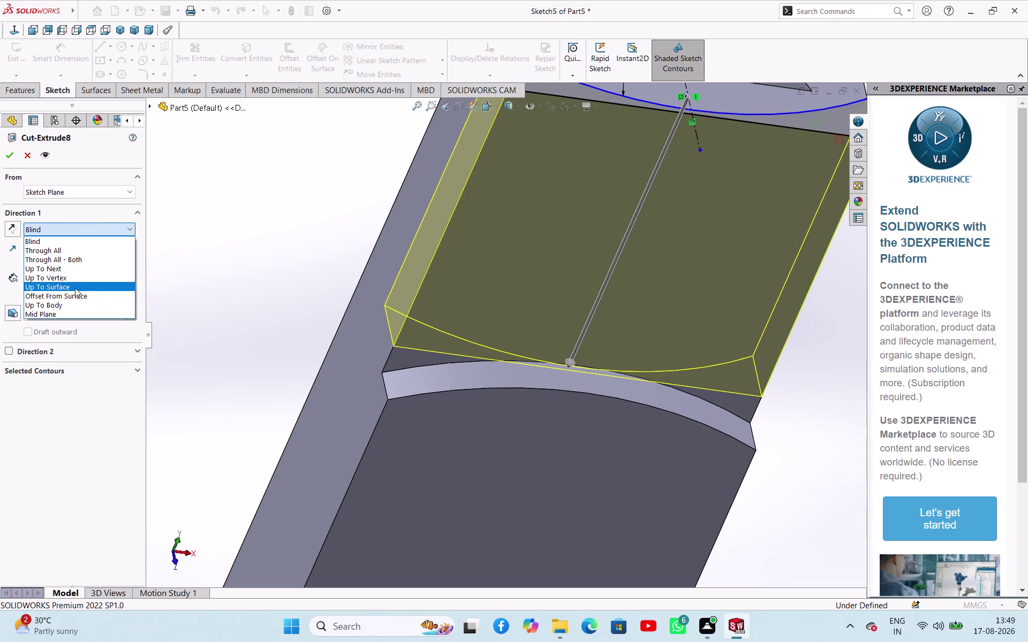
click(75, 288)
click(413, 374)
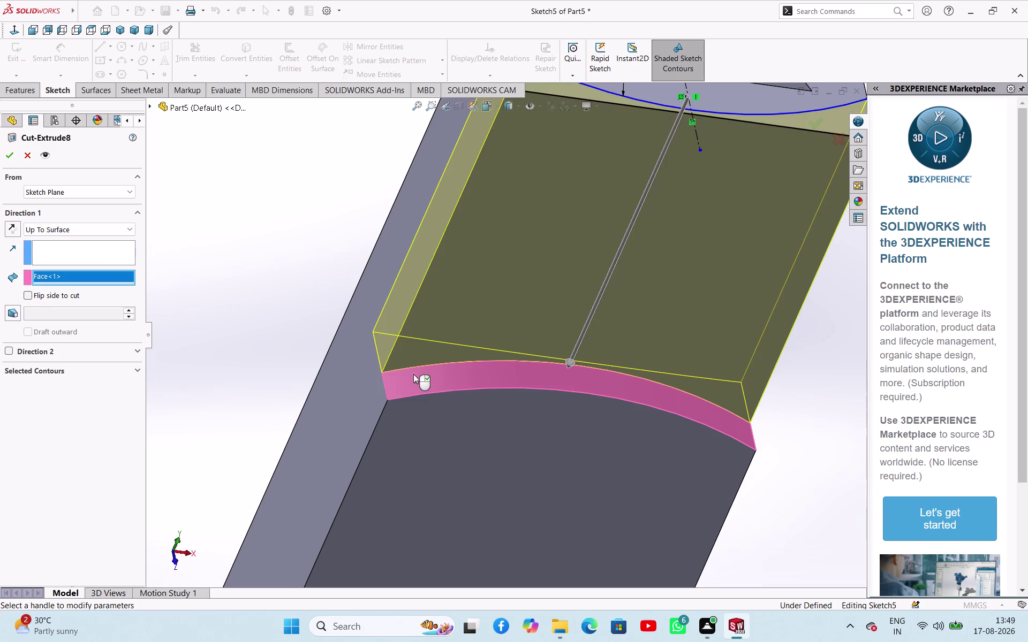
click(7, 158)
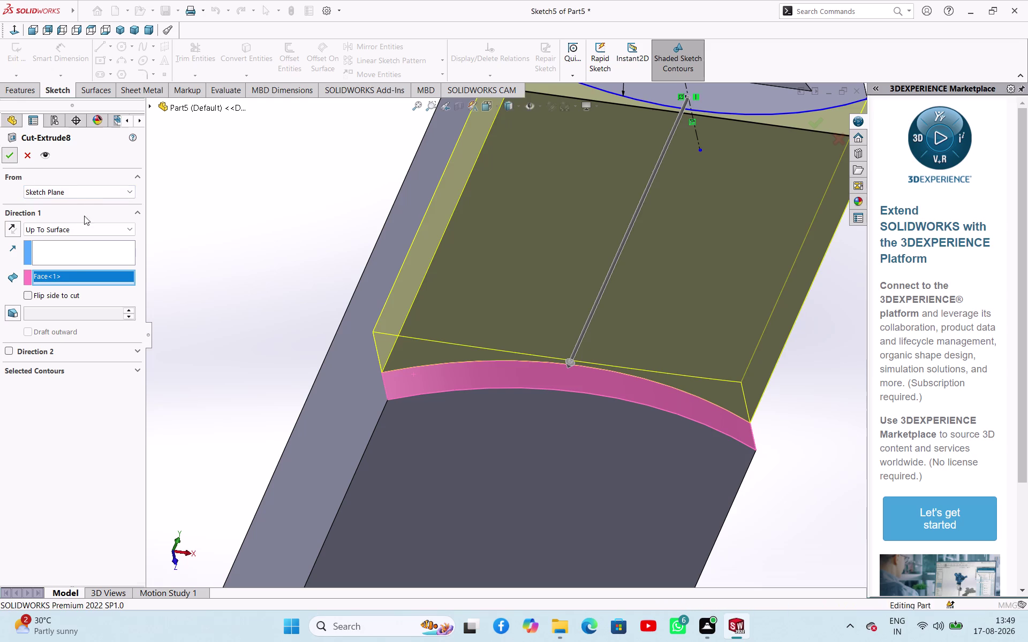
click(221, 248)
middle_drag(284, 283, 220, 213)
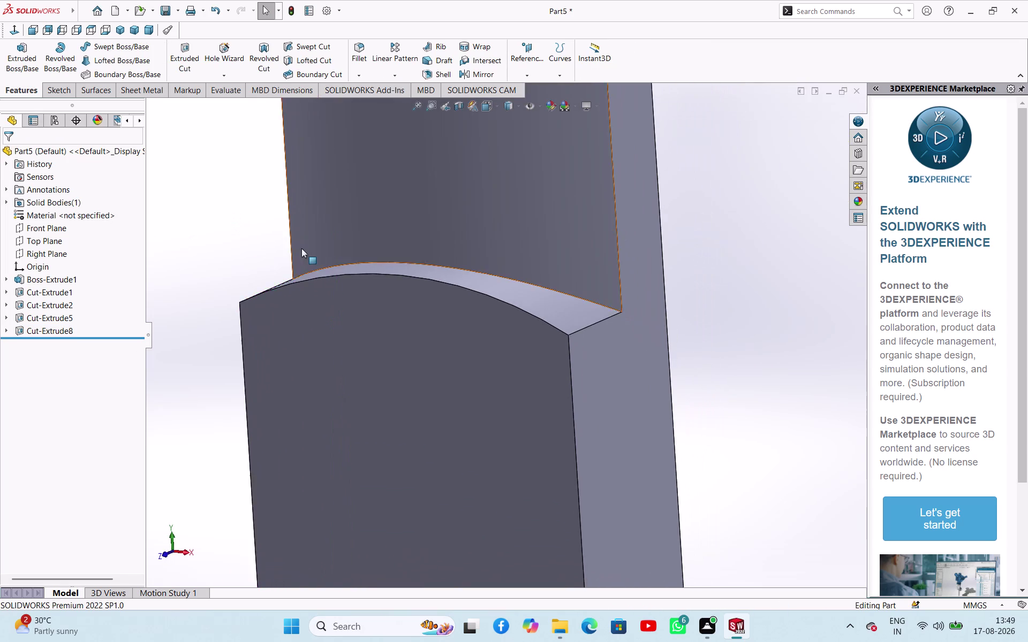
Orbit to the block's flat top face and start Sketch6 on it.
scroll(up, 3)
scroll(up, 3)
middle_drag(630, 272, 652, 297)
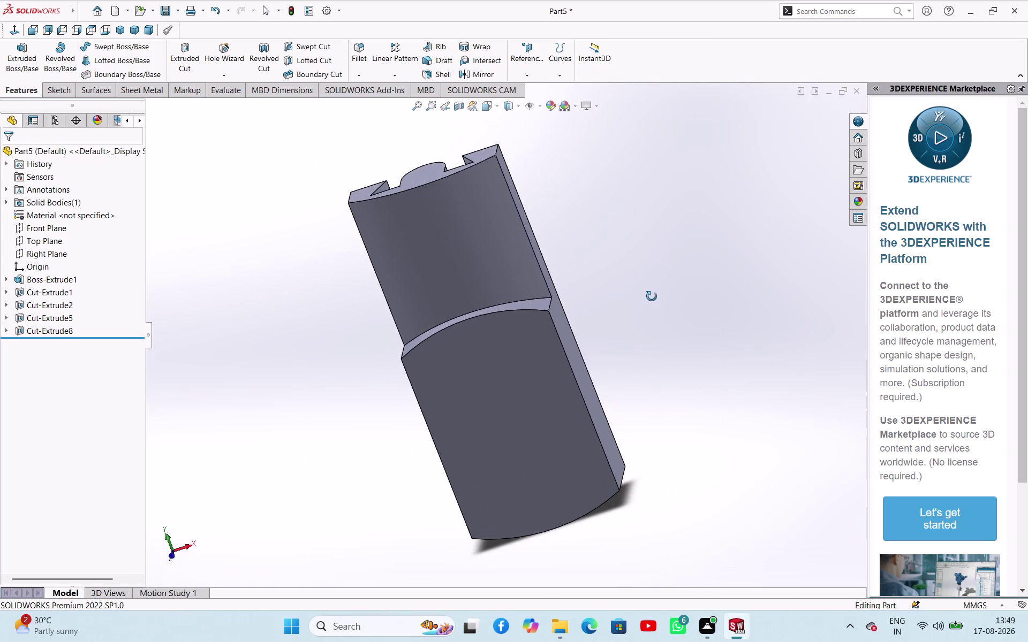
middle_drag(652, 296, 702, 218)
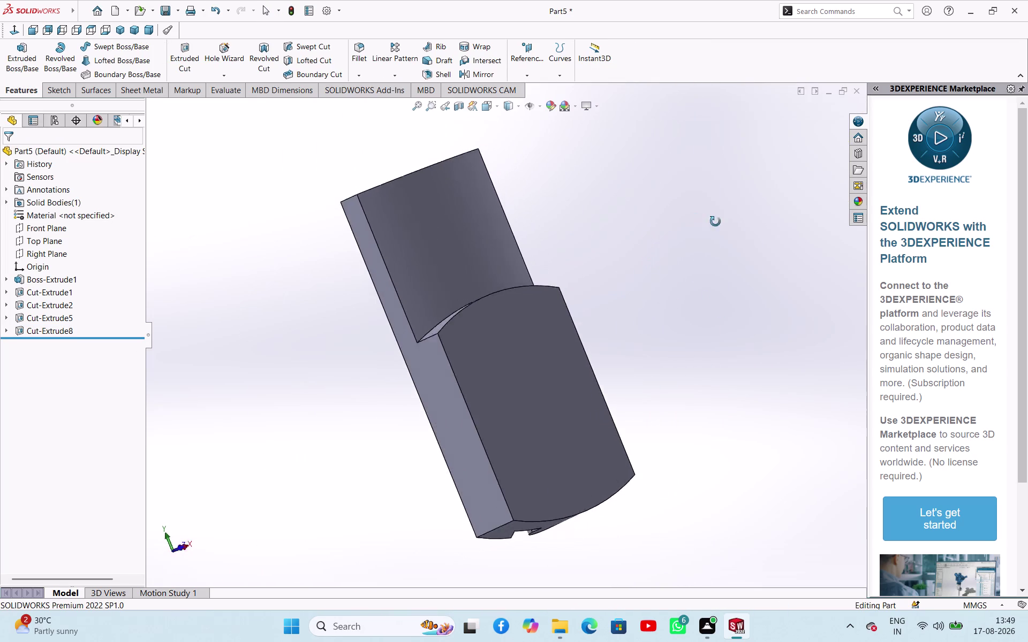
middle_drag(702, 218, 582, 266)
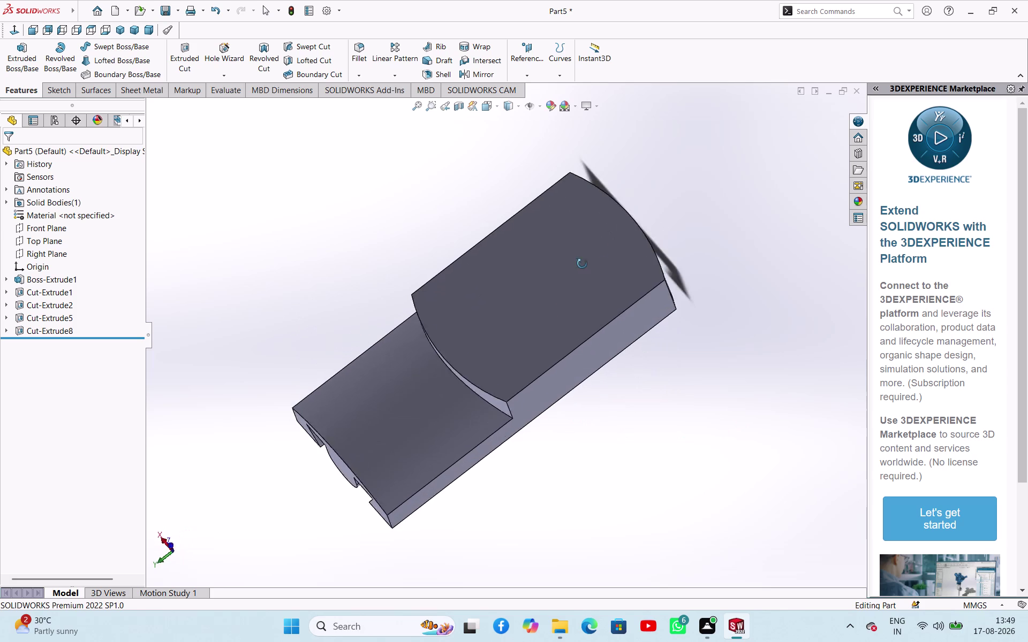
middle_drag(582, 267, 608, 243)
click(586, 255)
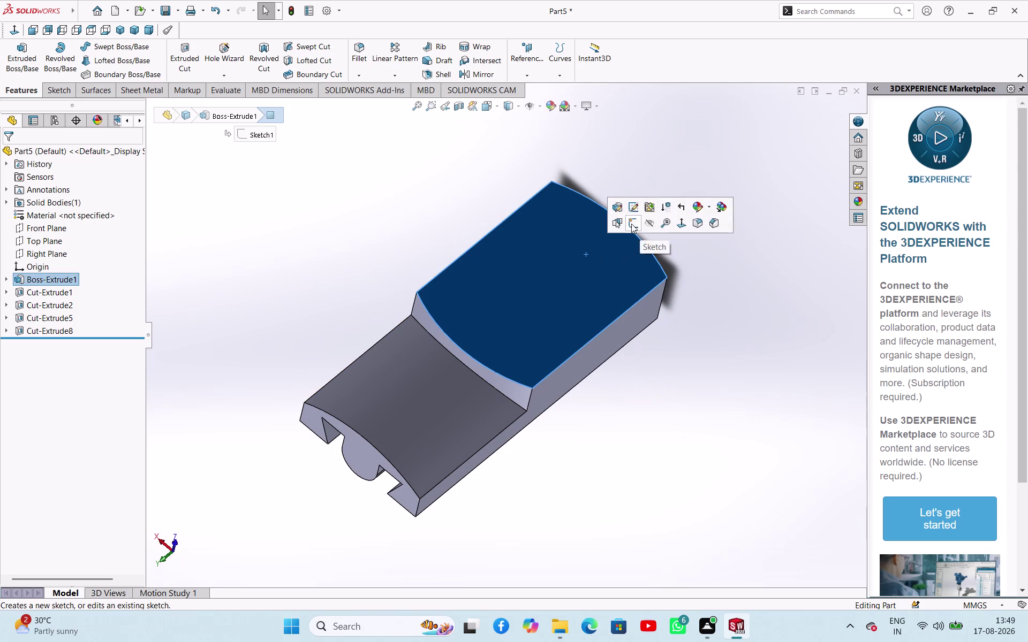
click(632, 224)
click(665, 271)
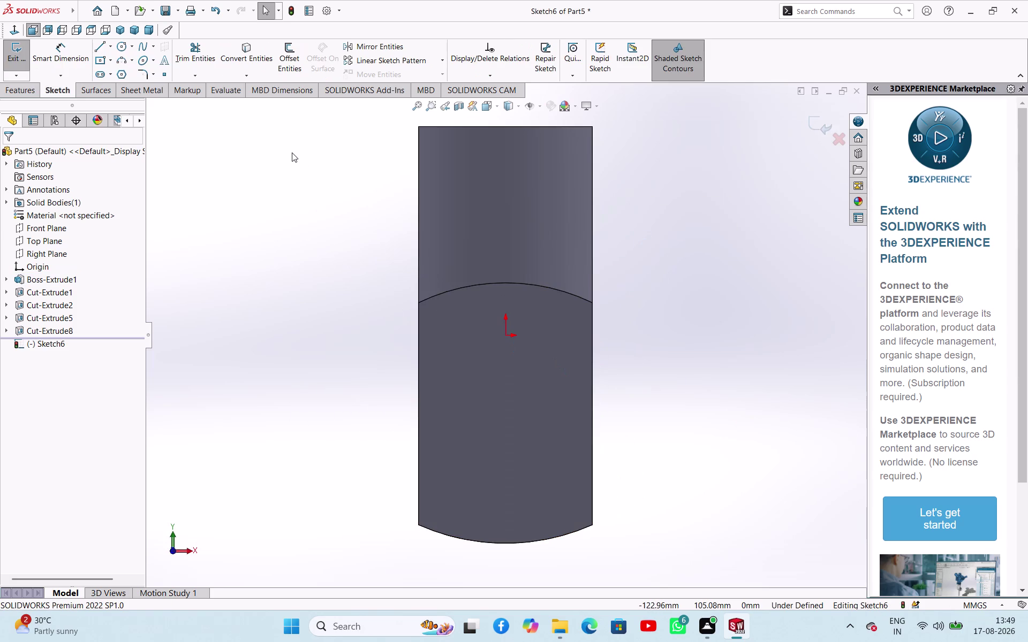